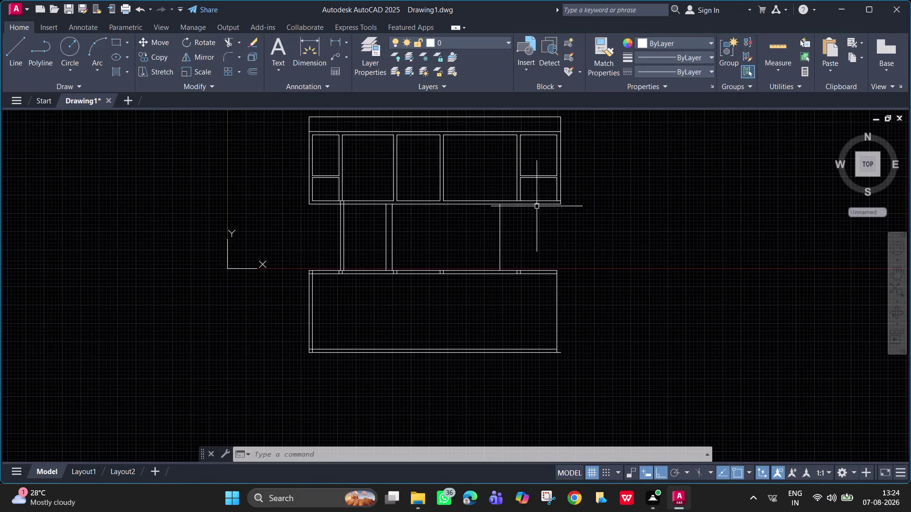
Erase the duplicate middle line in the corridor between the two blocks.
scroll(up, 3)
middle_drag(534, 184, 592, 275)
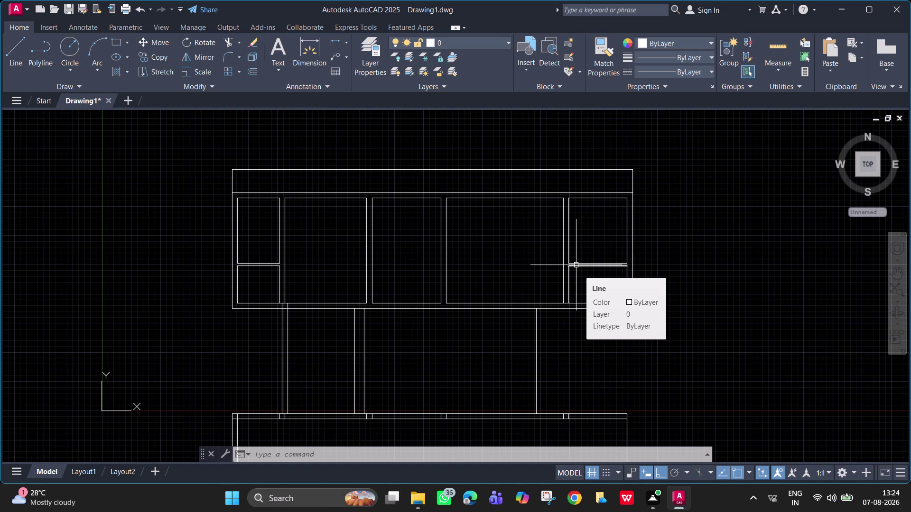
scroll(up, 3)
middle_drag(552, 311, 678, 444)
scroll(down, 3)
middle_drag(678, 444, 677, 440)
scroll(down, 3)
middle_drag(641, 370, 568, 221)
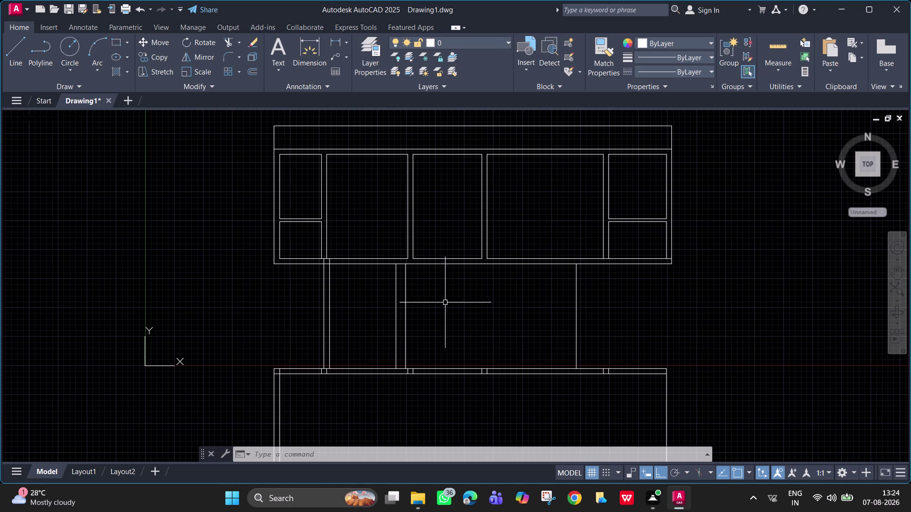
click(407, 301)
key(Delete)
key(BackSpace)
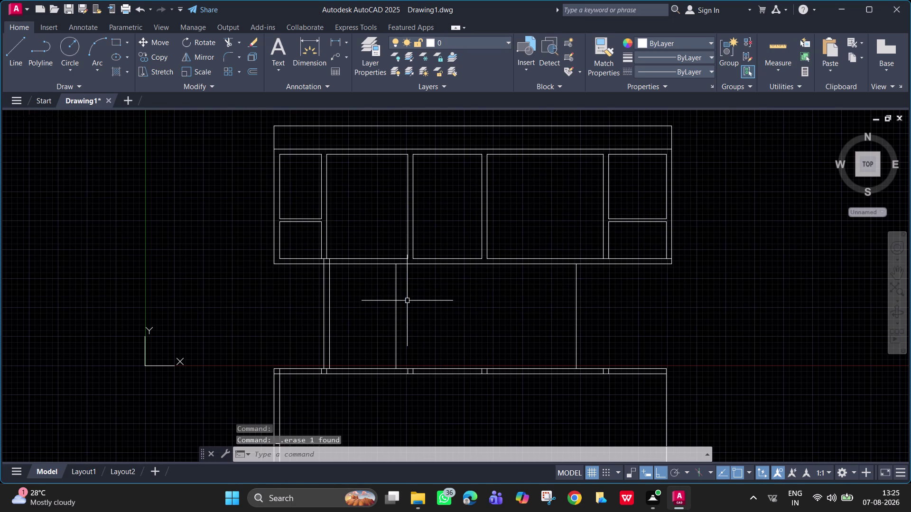
drag(392, 300, 365, 300)
click(395, 309)
click(396, 308)
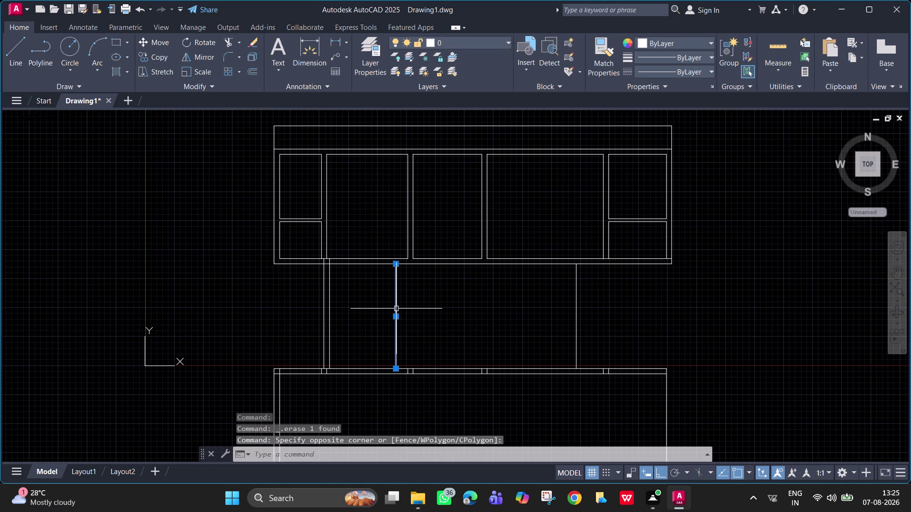
key(Delete)
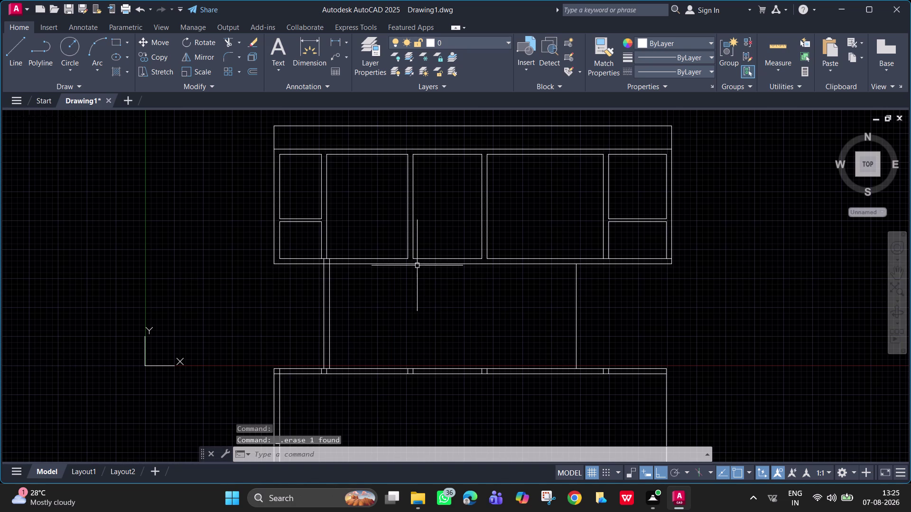
Trim the two wall lines crossing the corridor opening.
scroll(up, 3)
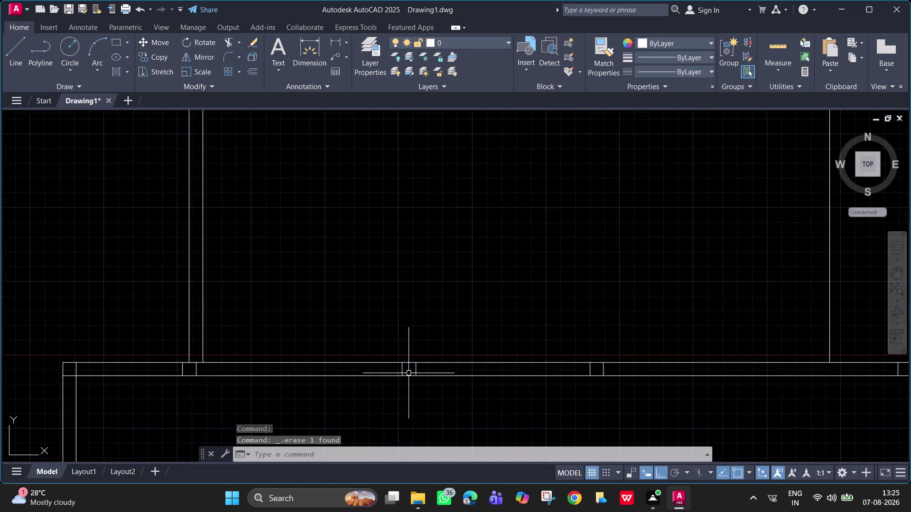
scroll(up, 3)
text(tr)
key(space)
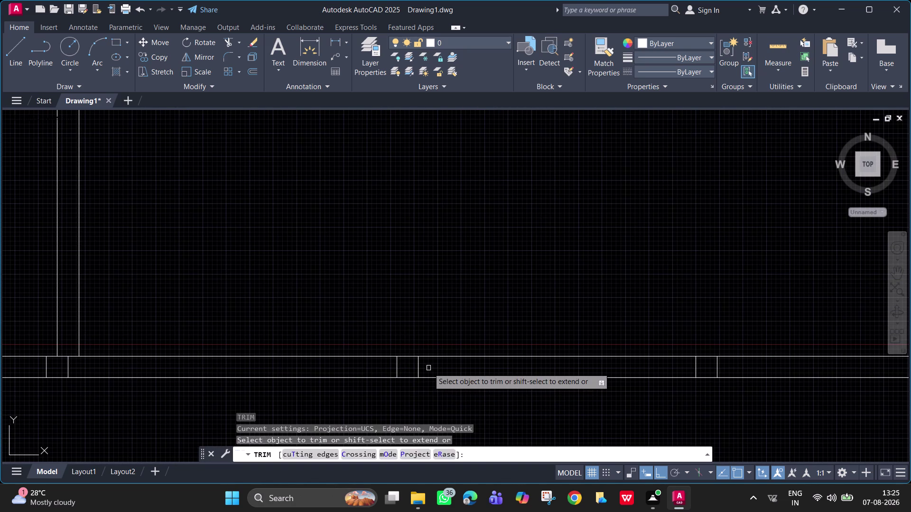
drag(425, 368, 389, 368)
drag(726, 371, 663, 371)
scroll(down, 3)
middle_drag(214, 341, 294, 345)
Trim the overlapping wall segments at the lower block junctions.
scroll(up, 3)
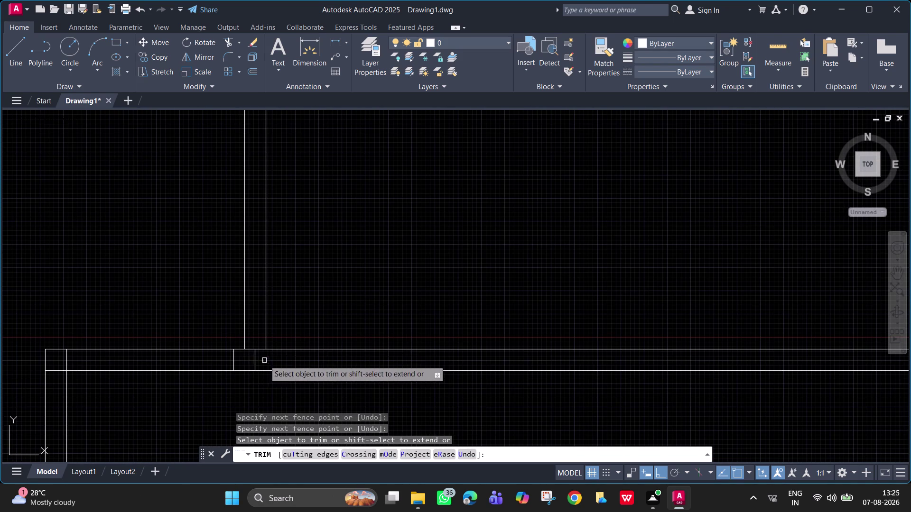
drag(264, 361, 216, 361)
scroll(down, 3)
middle_drag(759, 283, 605, 318)
scroll(up, 3)
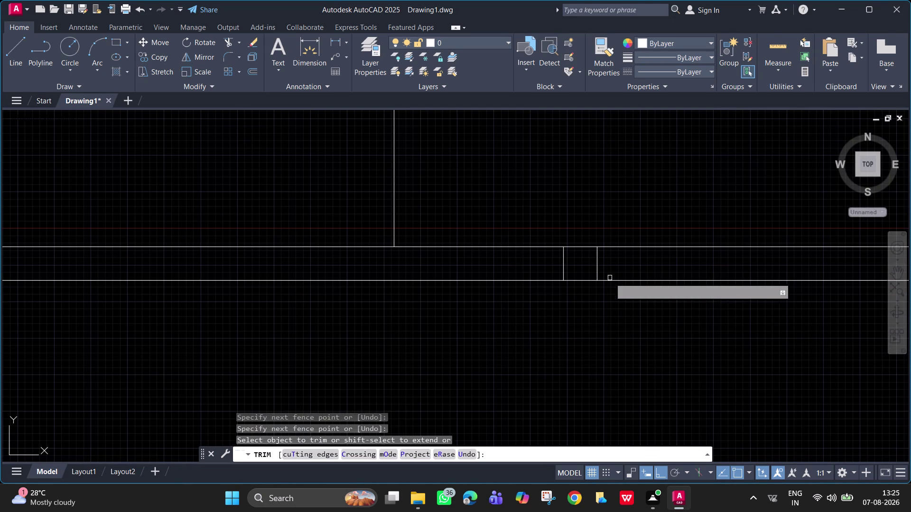
drag(616, 272, 539, 267)
scroll(down, 3)
scroll(up, 3)
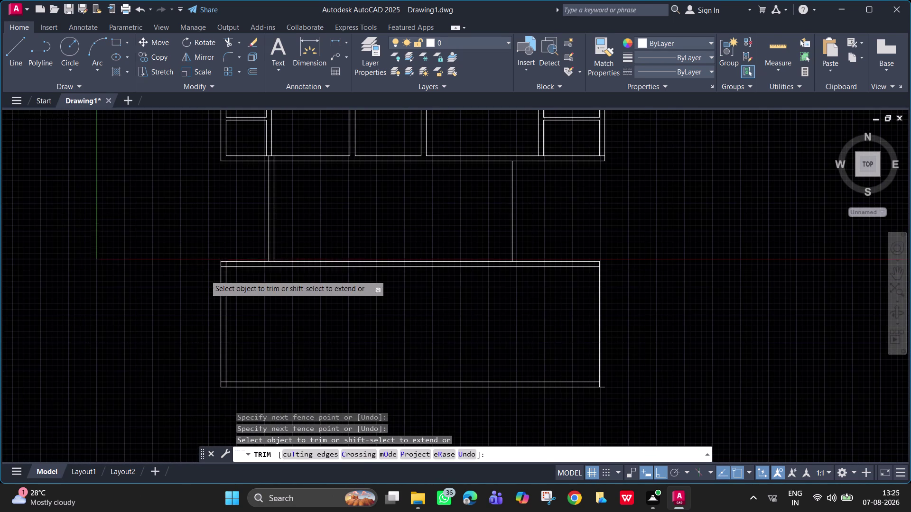
scroll(up, 3)
middle_drag(207, 276, 201, 303)
Trim the remaining excess wall lines near the lower block's corner.
drag(335, 235, 307, 264)
scroll(down, 3)
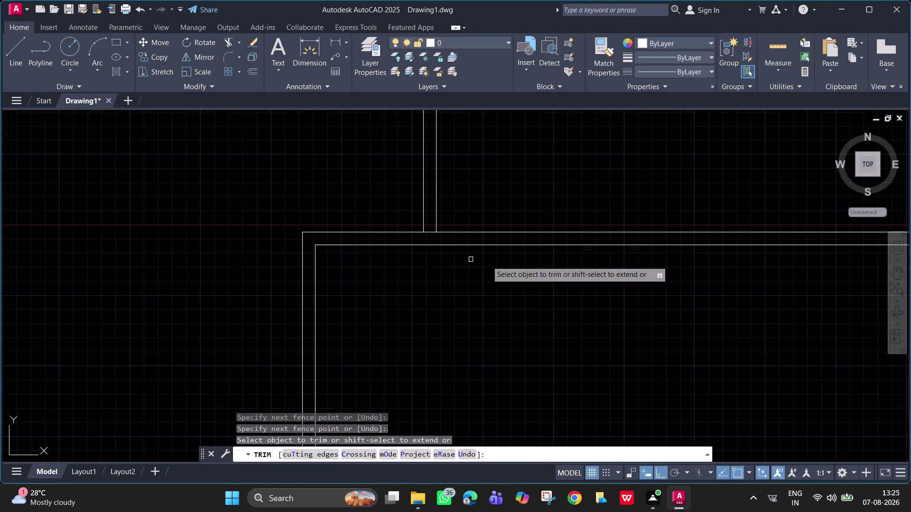
middle_drag(493, 263, 416, 288)
click(352, 253)
scroll(down, 3)
middle_drag(491, 180, 490, 182)
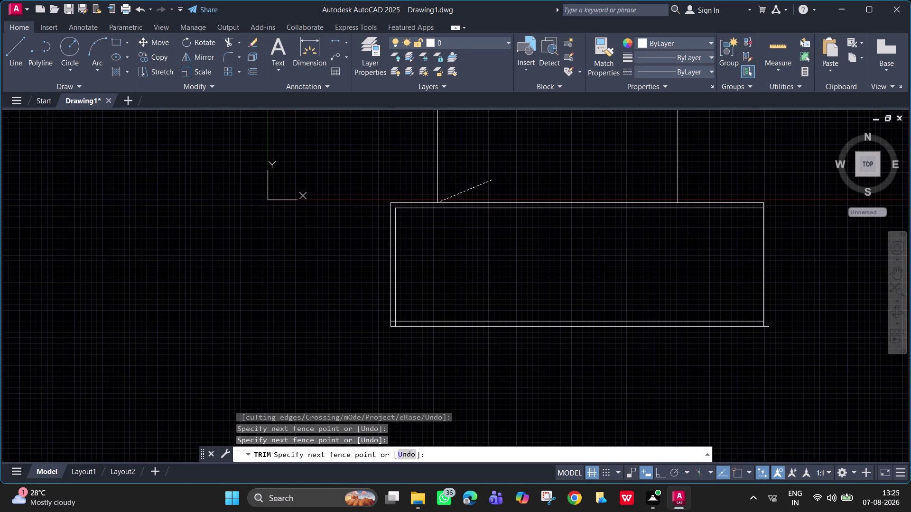
middle_drag(490, 181, 464, 193)
key(Escape)
middle_drag(424, 207, 305, 311)
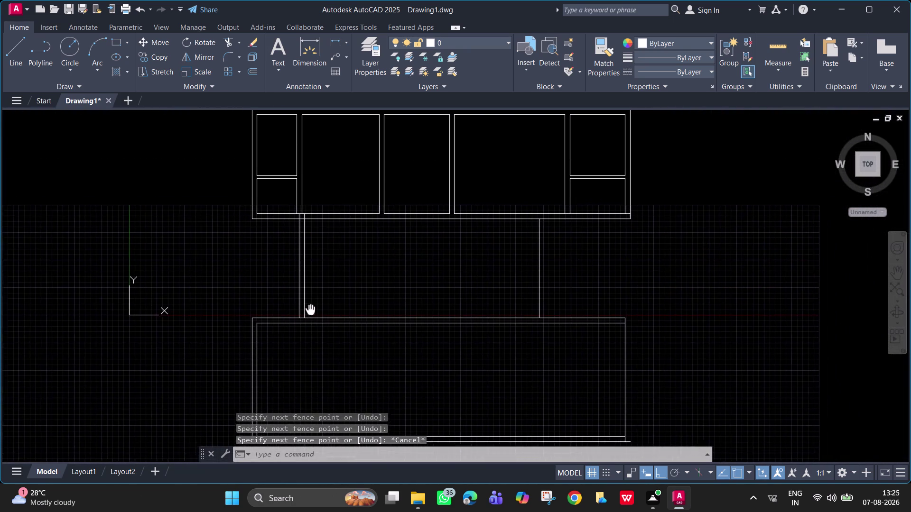
middle_drag(305, 312, 296, 315)
scroll(up, 3)
scroll(down, 3)
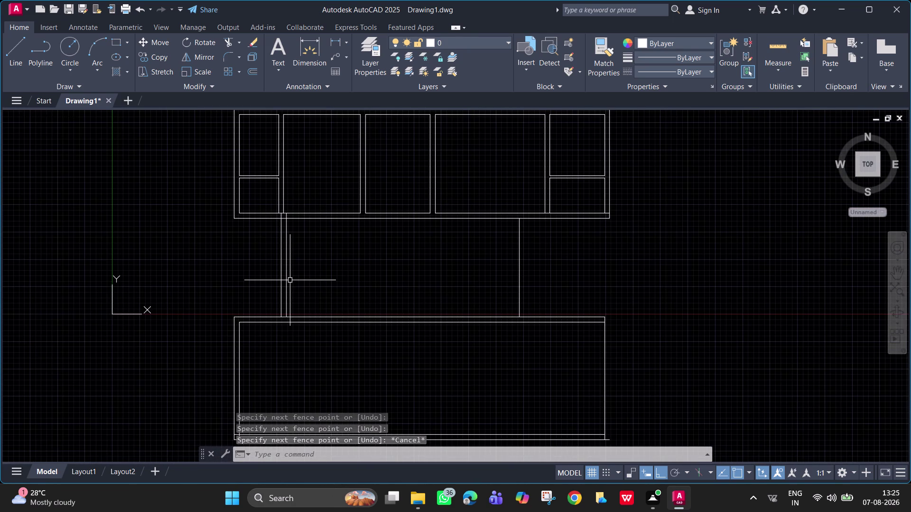
Replace the right corridor line with a vertical wall line from the upper to the lower block.
click(521, 274)
key(Delete)
text(l)
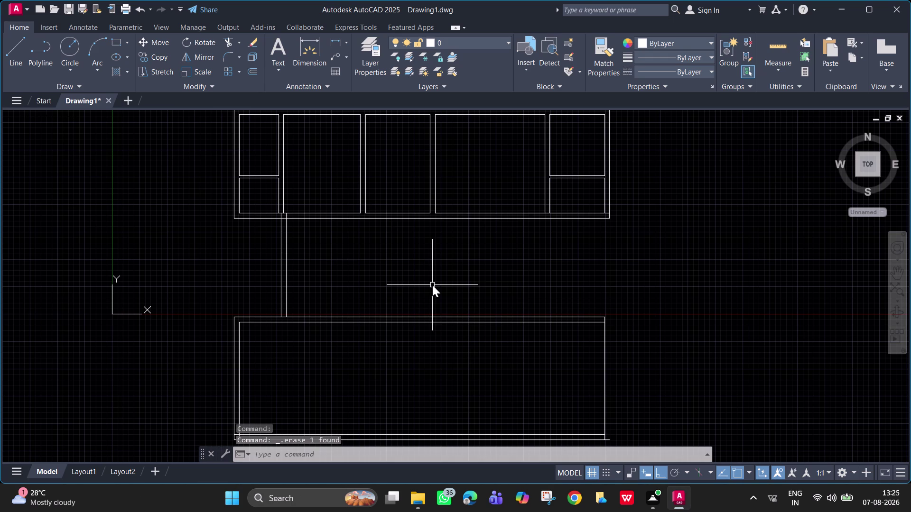
key(space)
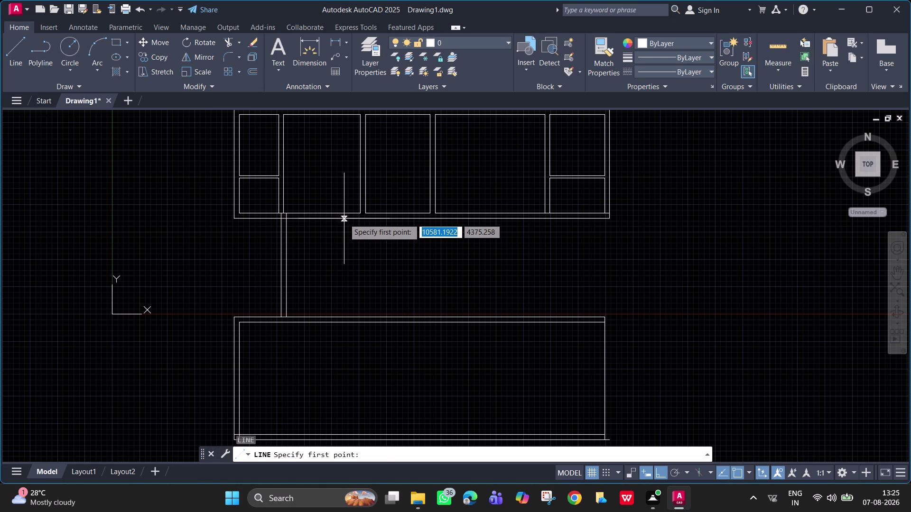
click(344, 219)
click(342, 316)
key(space)
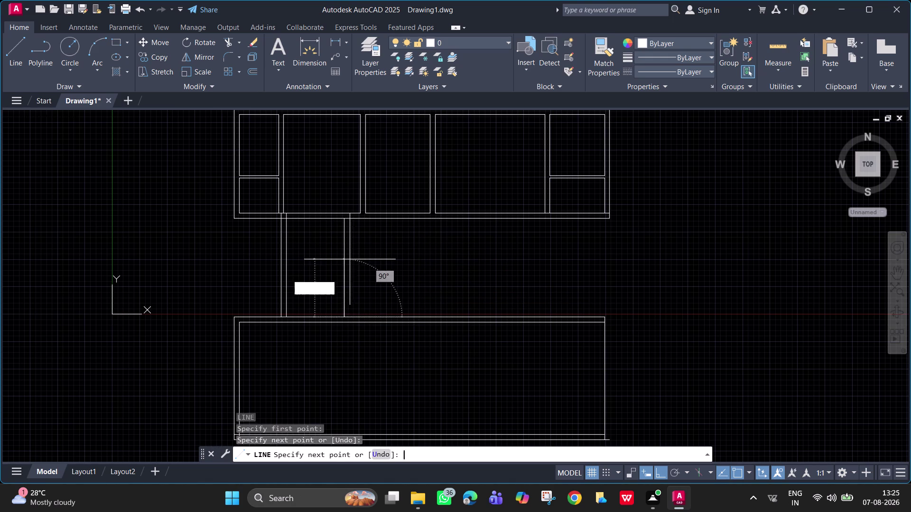
Cancel an unfinished second line and delete the selected corridor wall line.
key(space)
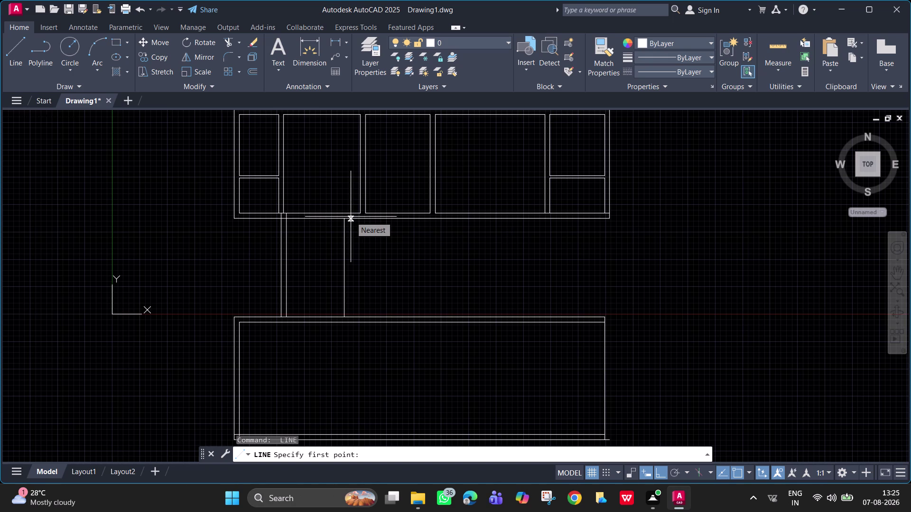
click(339, 254)
key(Escape)
drag(353, 263, 333, 261)
click(333, 260)
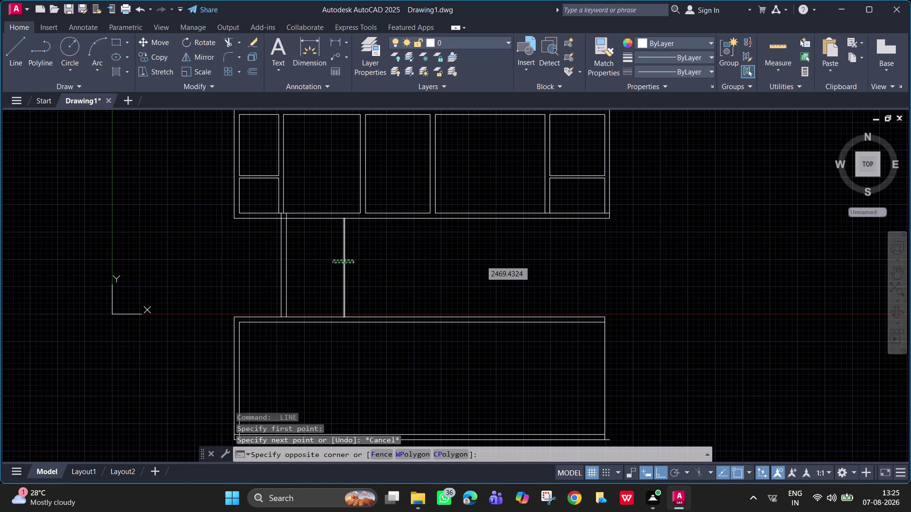
key(Delete)
scroll(up, 3)
scroll(down, 3)
middle_drag(349, 268, 380, 302)
scroll(up, 3)
middle_drag(377, 270, 404, 323)
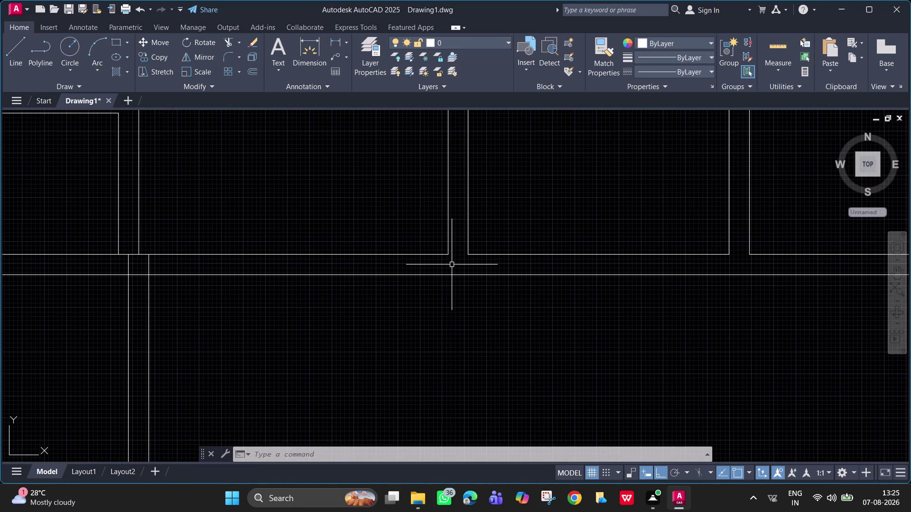
Insert the Door - Imperial block from the tool palette into the upper room.
text(tp)
key(Return)
click(525, 98)
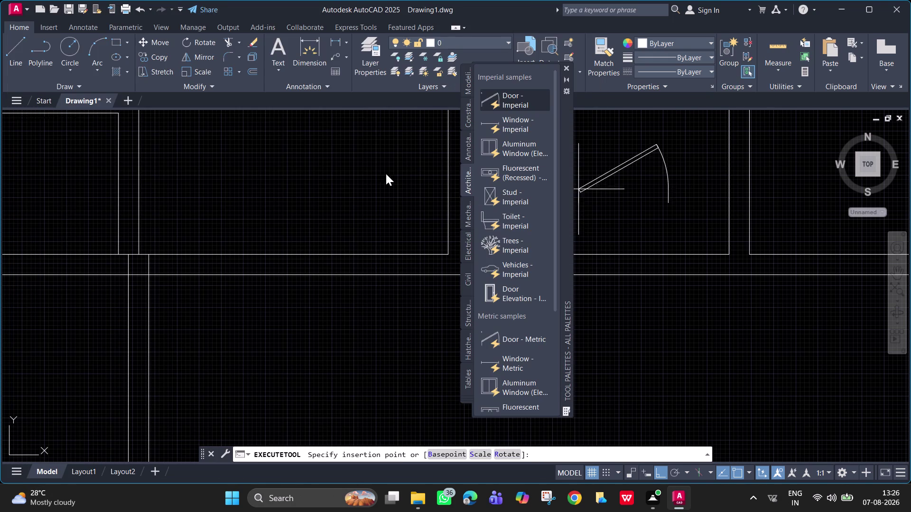
click(304, 196)
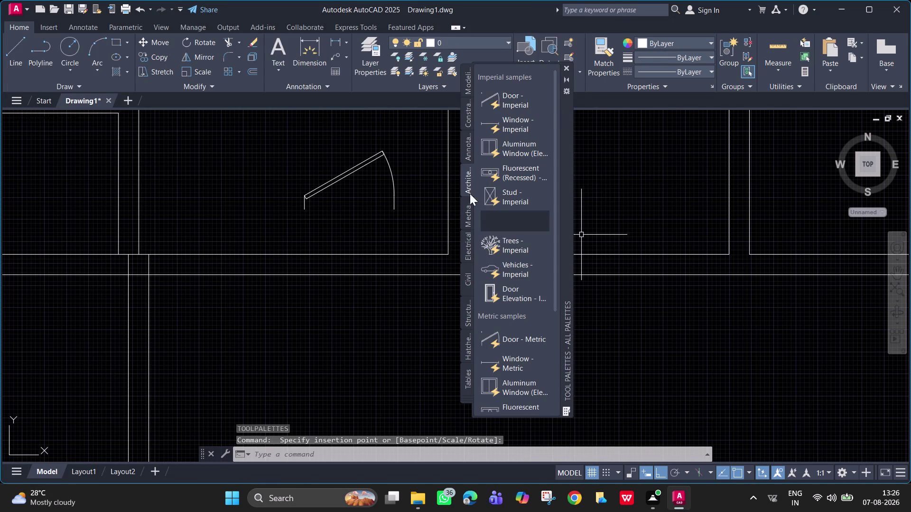
Flip the placed door with its grips so the swing sits upright.
click(567, 65)
click(339, 185)
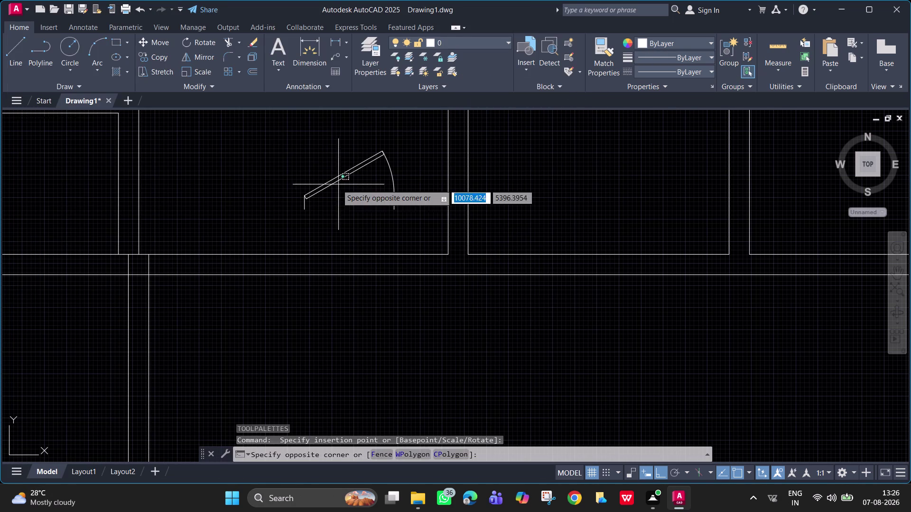
click(293, 199)
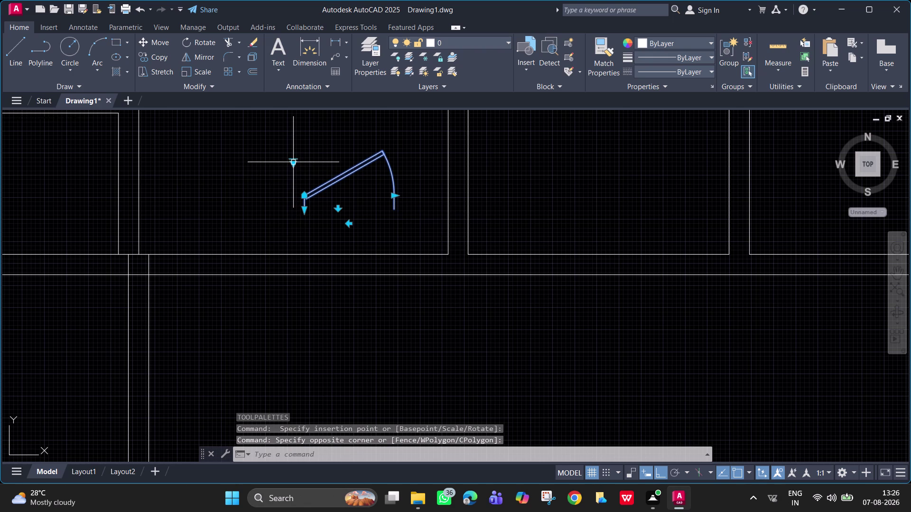
click(295, 160)
click(327, 201)
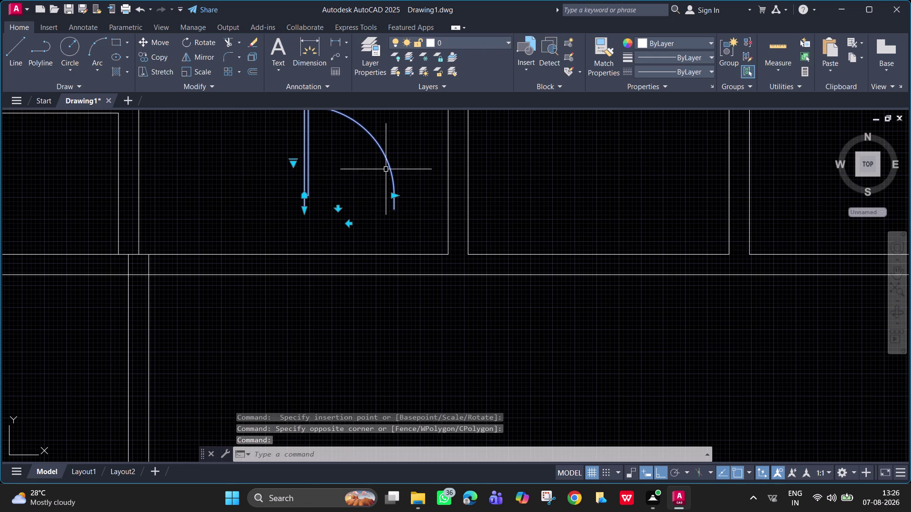
key(space)
scroll(down, 3)
middle_drag(379, 217, 376, 248)
key(space)
key(Escape)
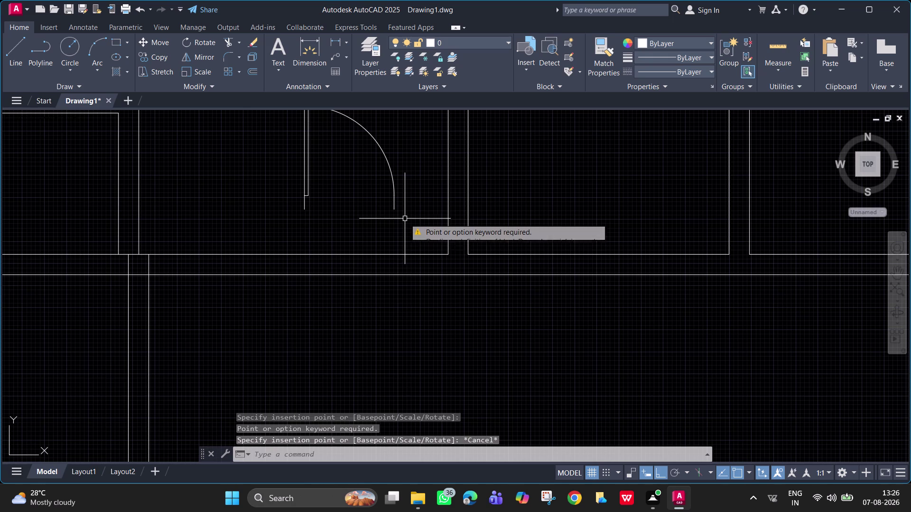
middle_drag(404, 224, 401, 277)
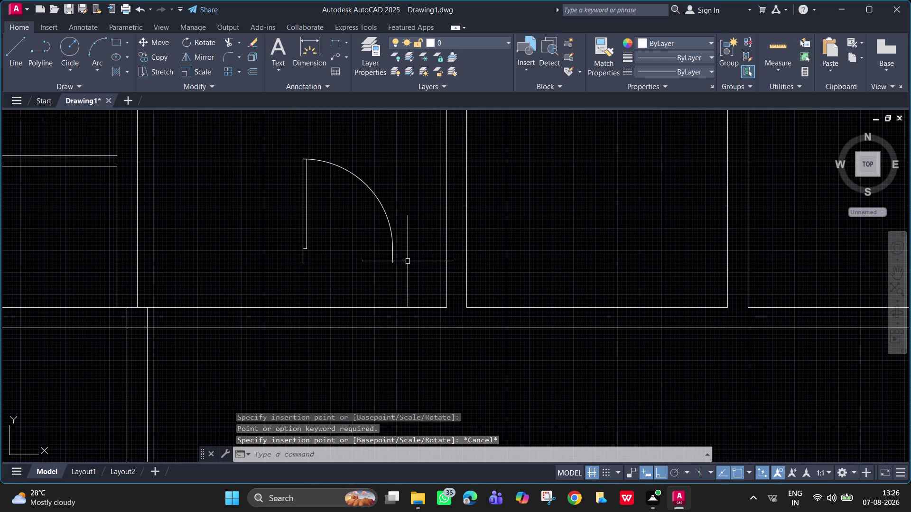
text(mi)
key(space)
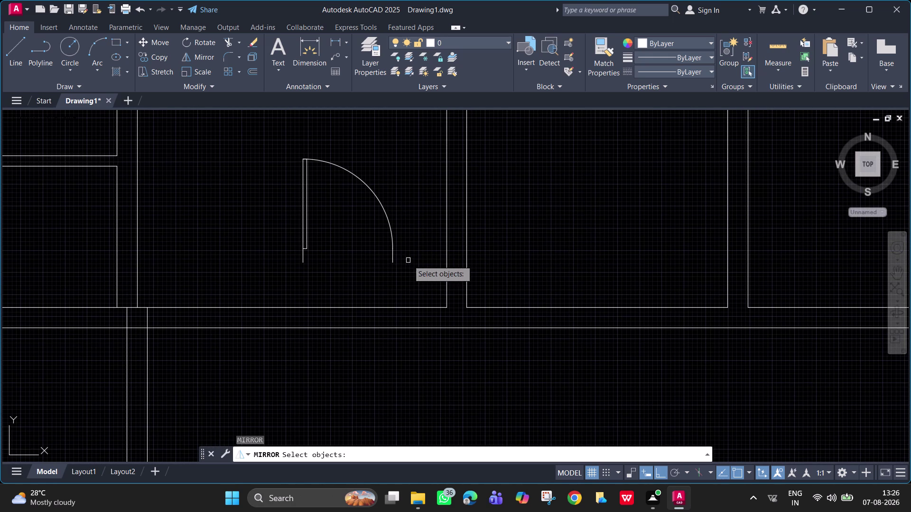
Mirror the door across a vertical line beside it.
click(394, 250)
key(space)
drag(408, 273, 403, 270)
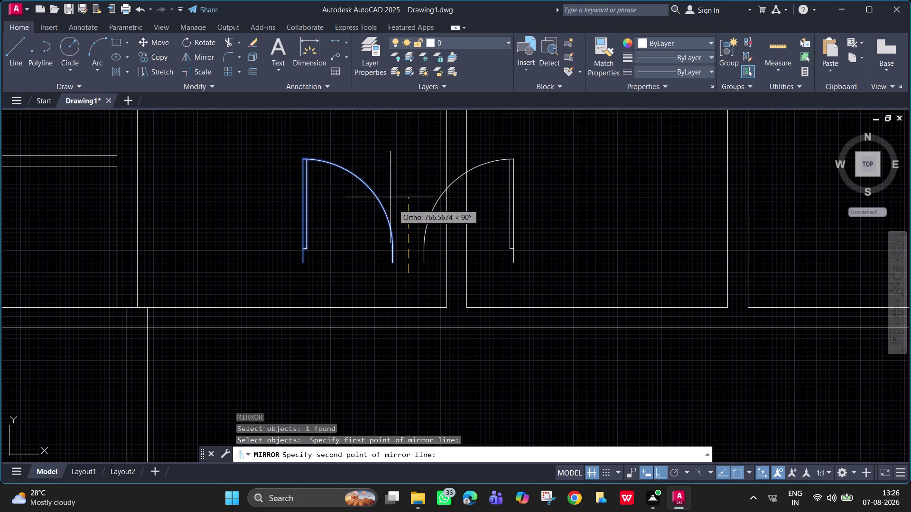
click(394, 151)
drag(414, 190, 394, 149)
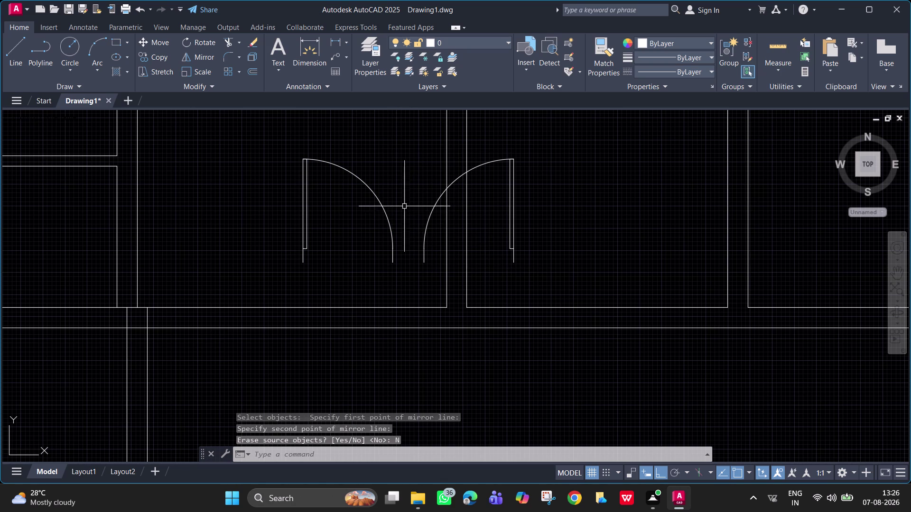
Move the mirrored door swing into the neighbouring room's wall.
click(366, 188)
text(m)
key(space)
drag(365, 188, 223, 142)
click(225, 143)
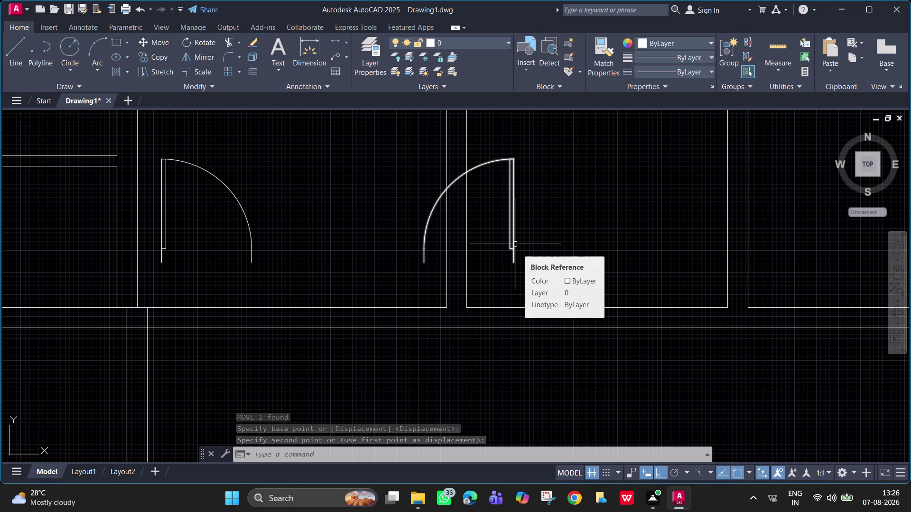
scroll(down, 3)
middle_drag(515, 245, 480, 270)
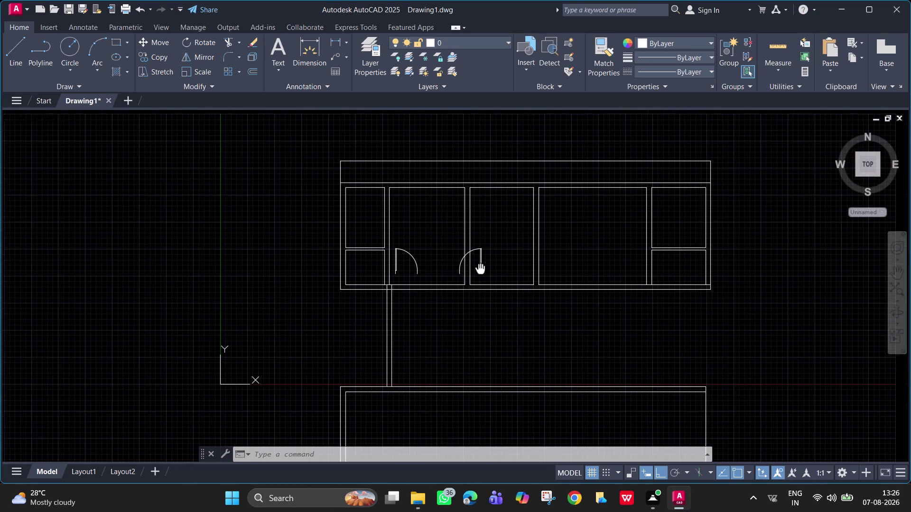
middle_drag(480, 270, 480, 270)
scroll(up, 3)
Attempt a second move near the right door, then cancel it.
key(space)
click(472, 264)
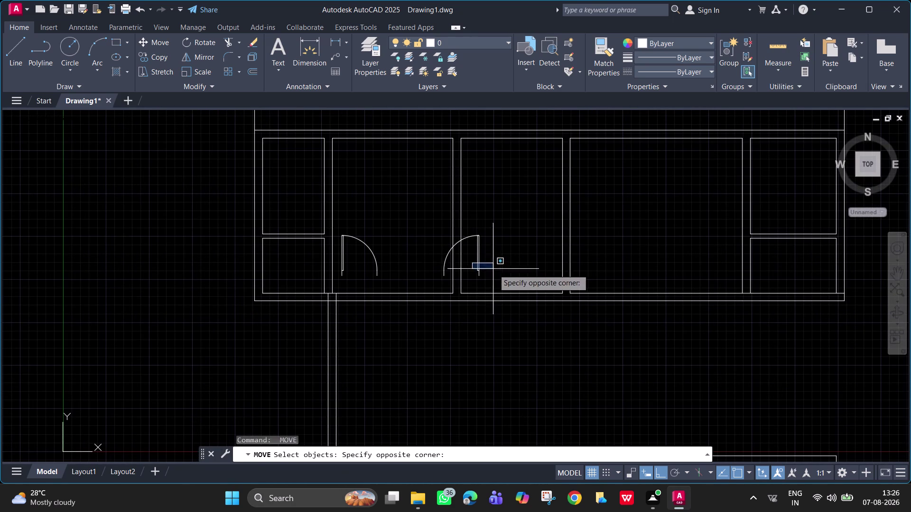
click(475, 259)
scroll(up, 3)
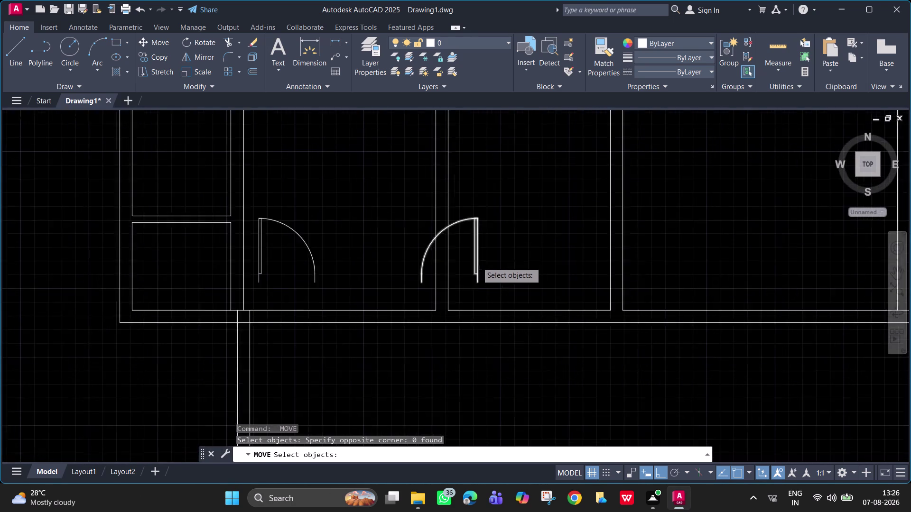
scroll(up, 3)
key(space)
click(333, 36)
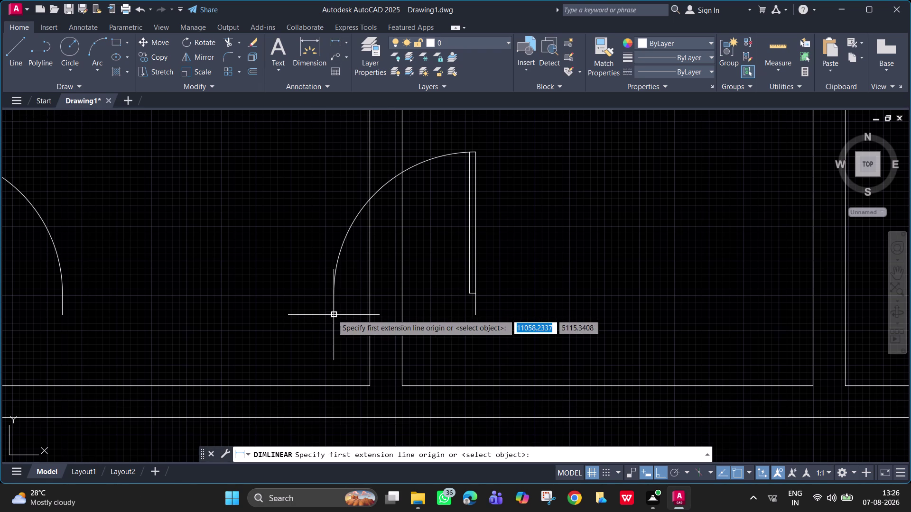
click(332, 314)
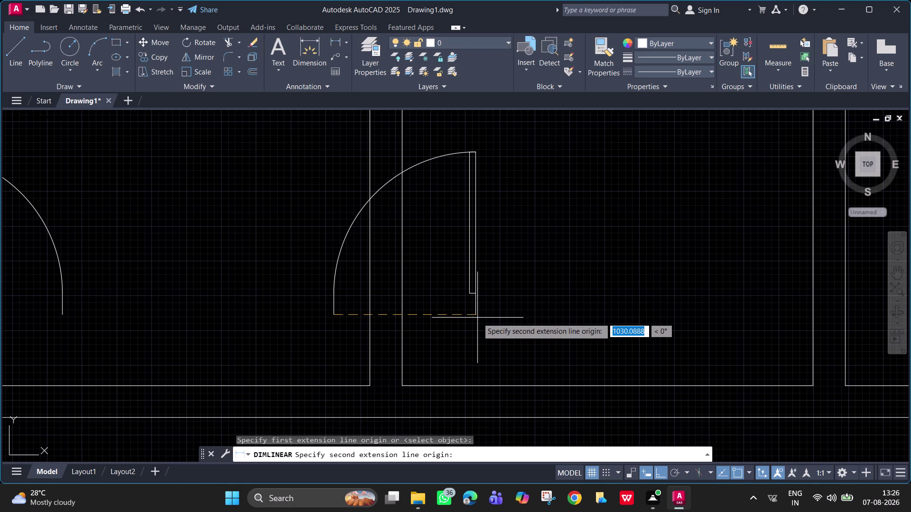
click(473, 313)
drag(471, 330, 466, 328)
scroll(up, 3)
scroll(up, 3)
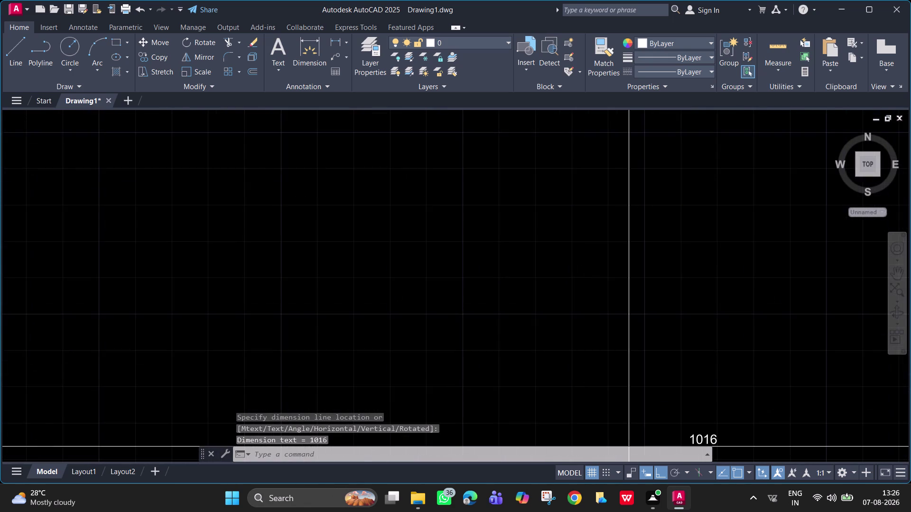
scroll(down, 3)
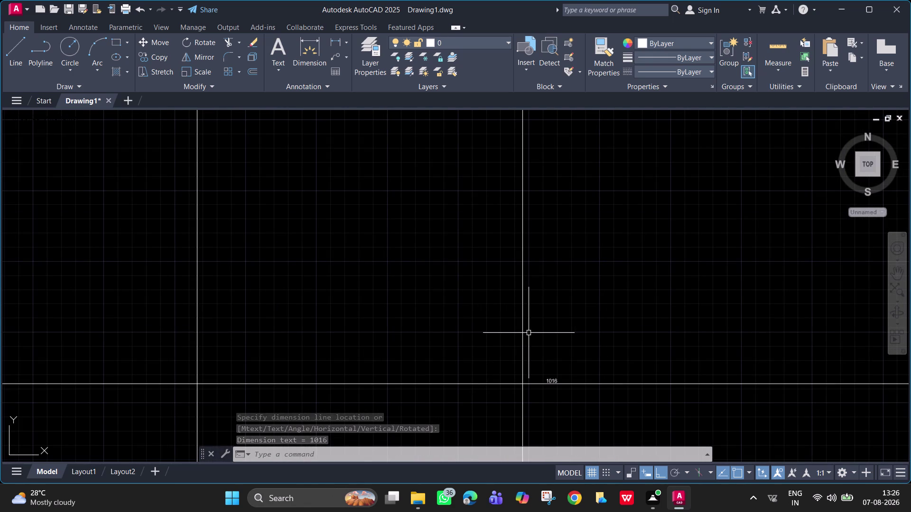
scroll(down, 3)
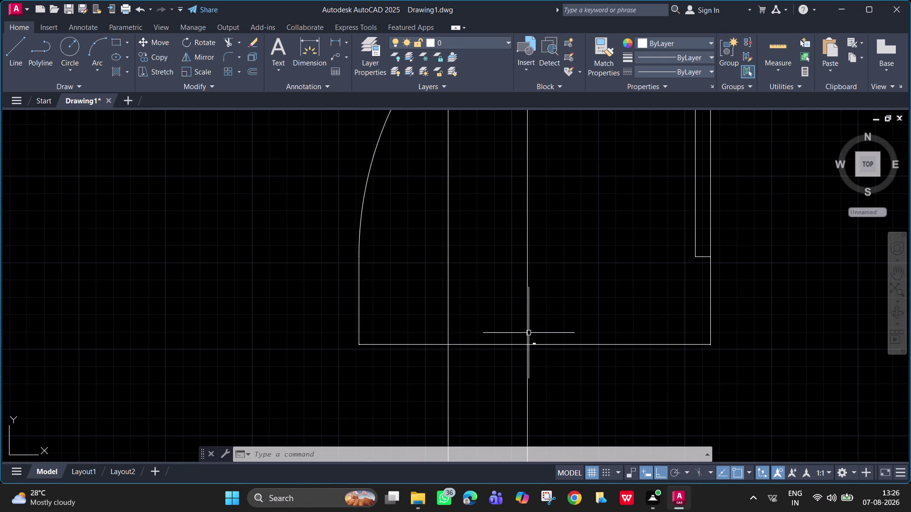
scroll(up, 3)
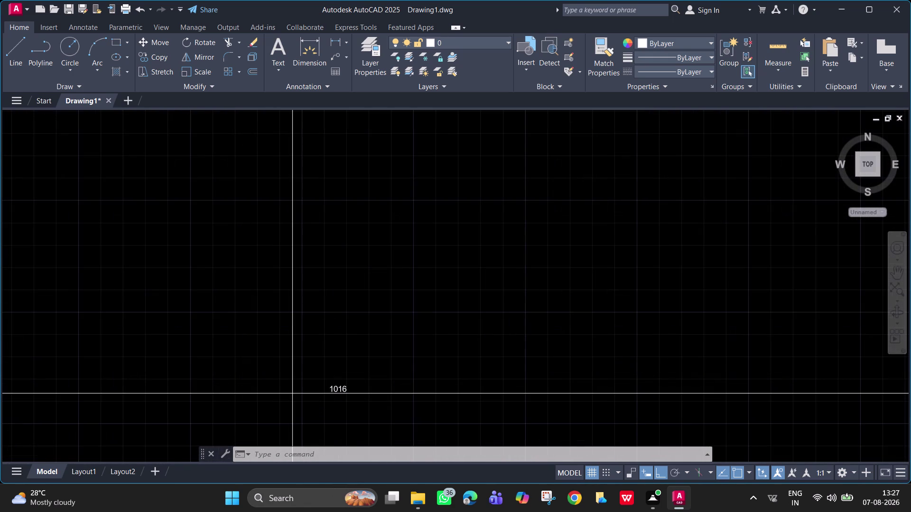
scroll(down, 3)
click(571, 344)
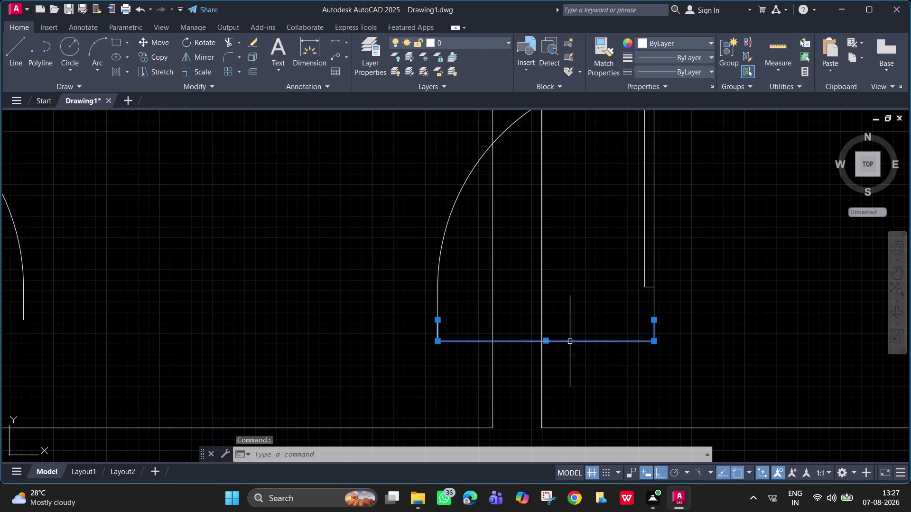
key(Delete)
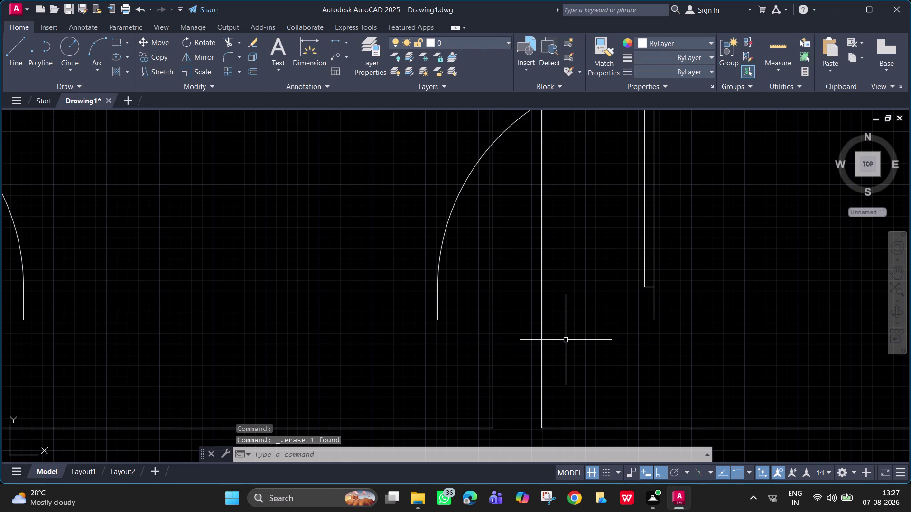
Change the Copy of ISO-25 dimension text height to 5.
key(d)
key(Return)
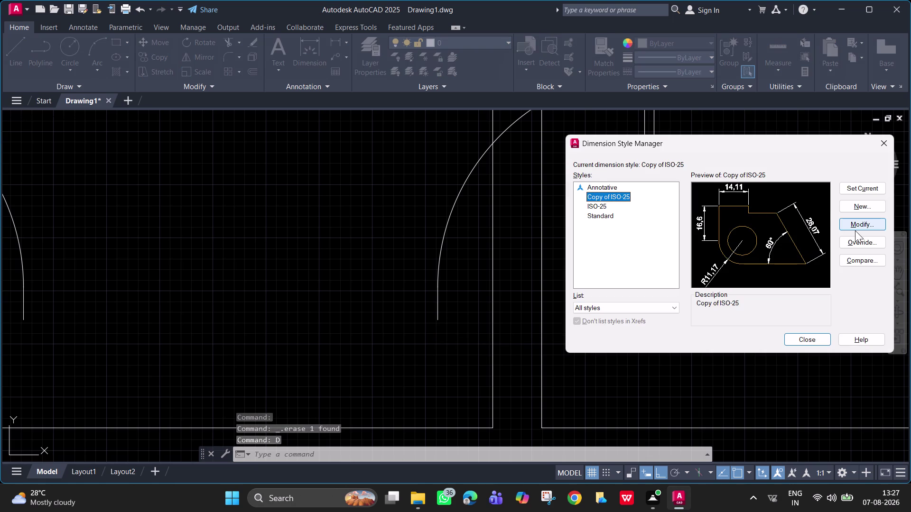
click(855, 229)
click(855, 228)
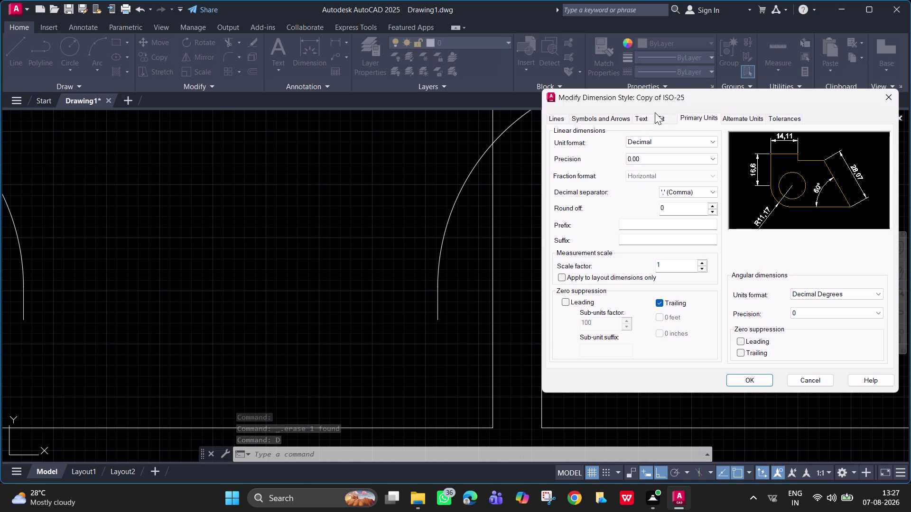
click(647, 119)
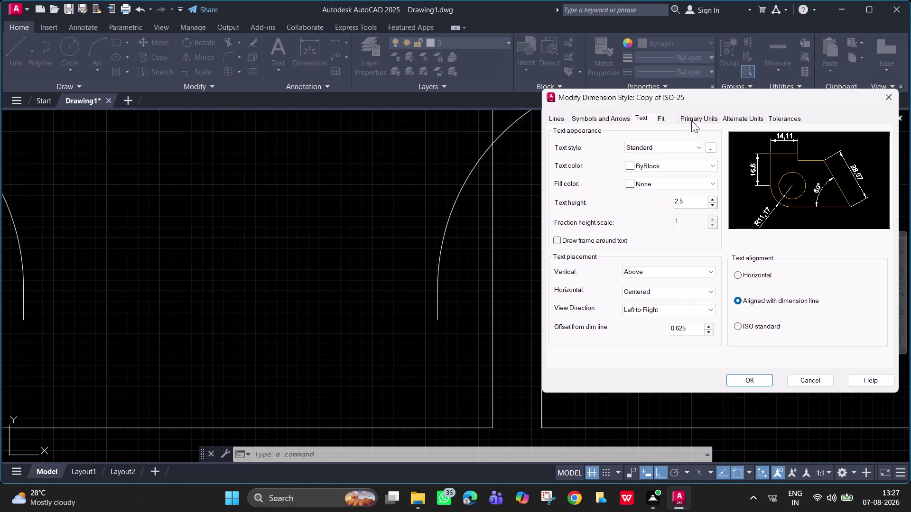
click(691, 121)
click(666, 113)
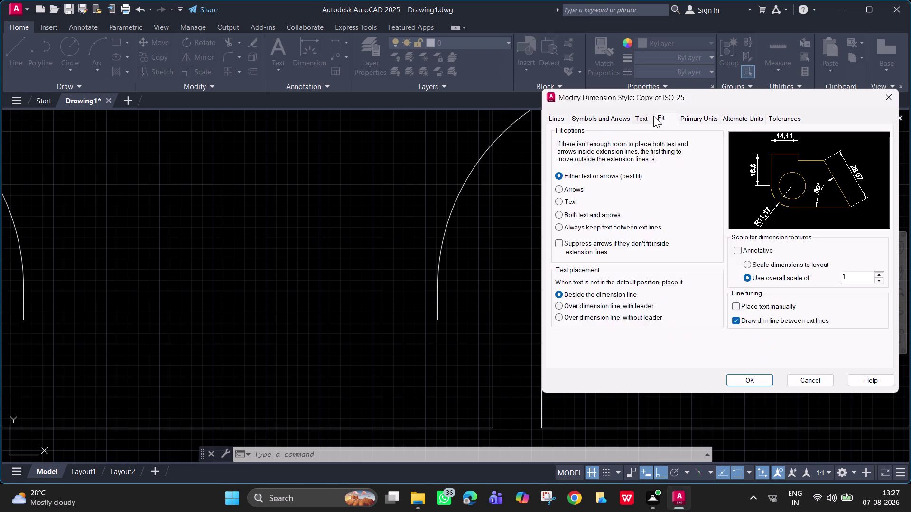
click(653, 116)
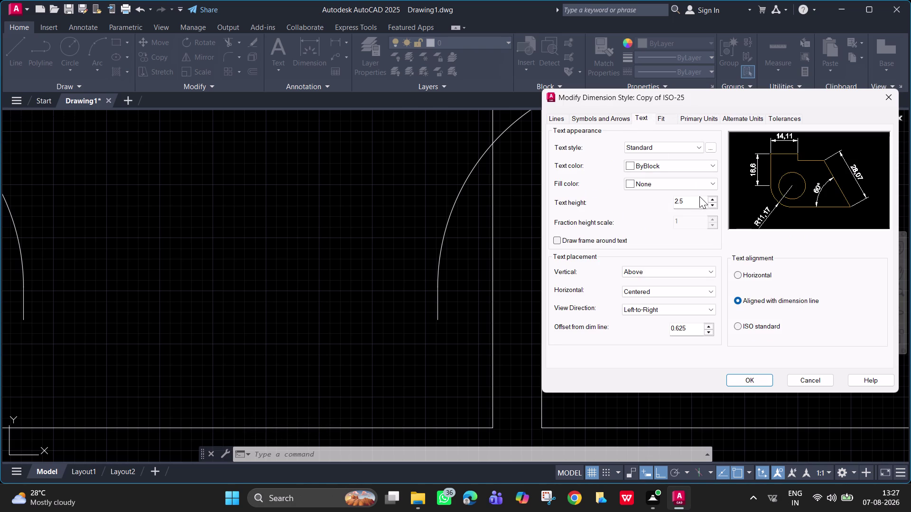
click(693, 200)
key(BackSpace)
key(BackSpace)
key(BackSpace)
key(5)
click(755, 377)
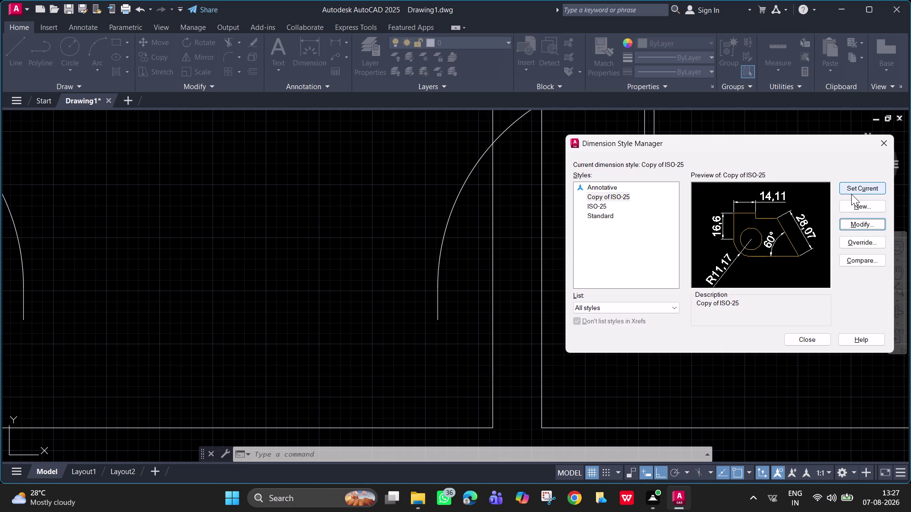
Make Copy of ISO-25 the current style and close the Dimension Style Manager.
click(851, 194)
double_click(851, 194)
click(805, 332)
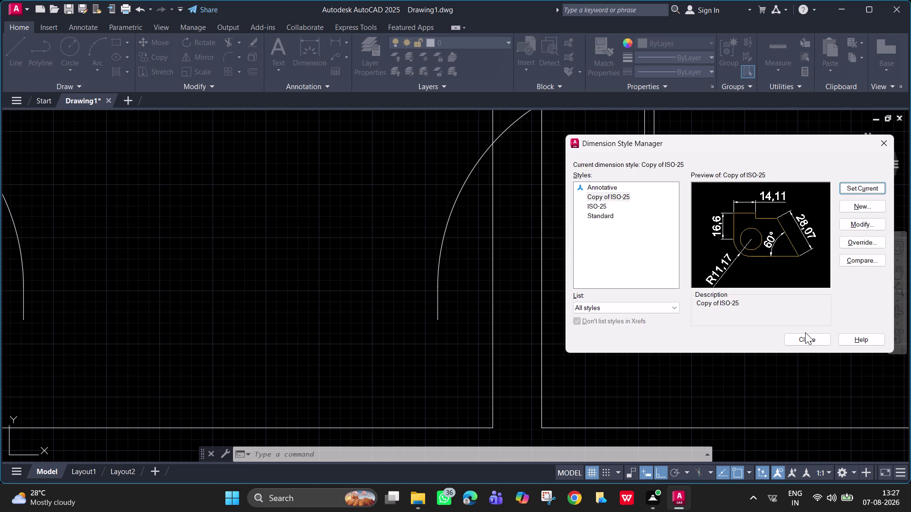
click(811, 343)
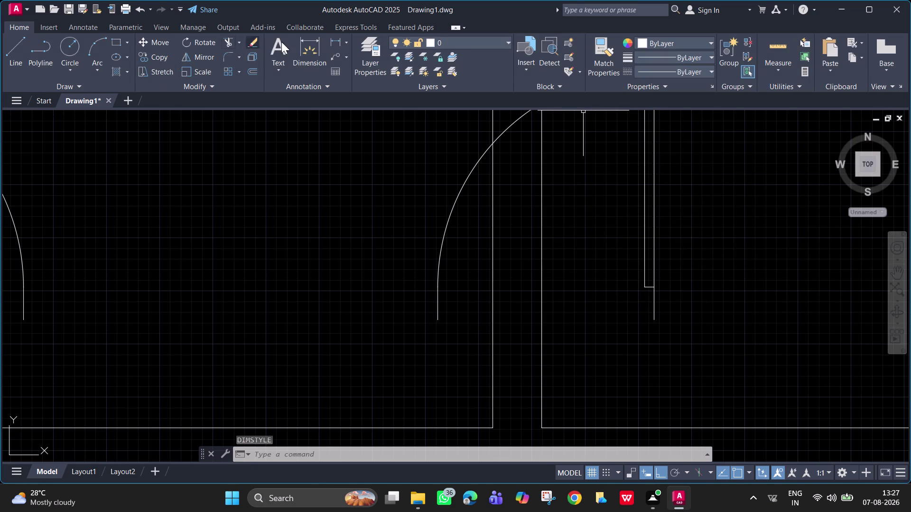
Add a linear dimension across the door opening, placed below it.
click(339, 42)
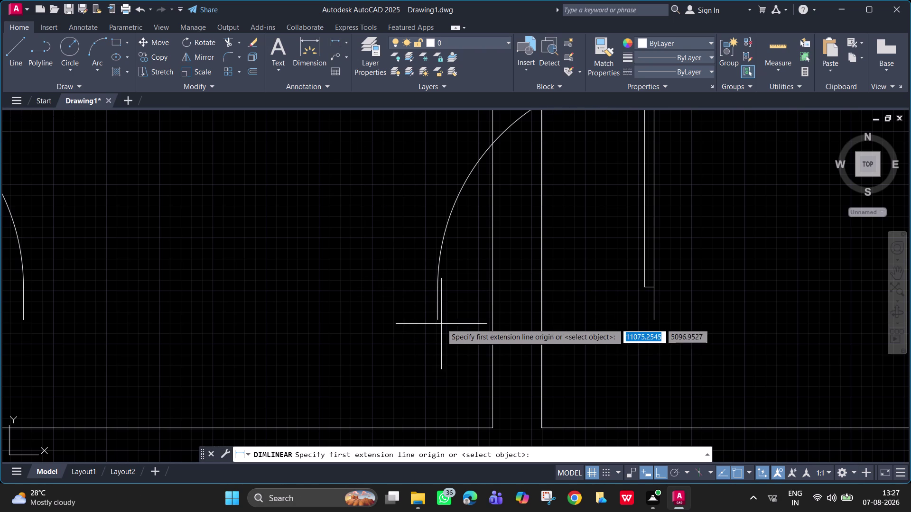
click(437, 321)
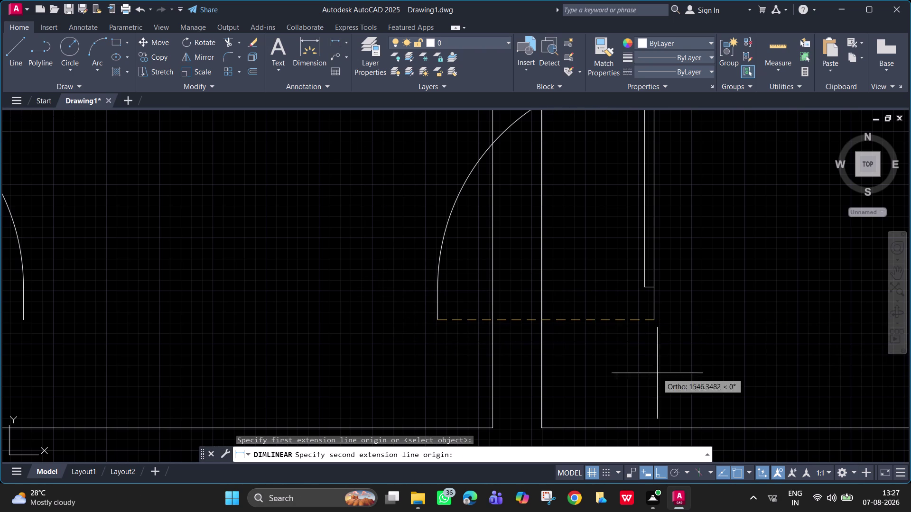
click(654, 321)
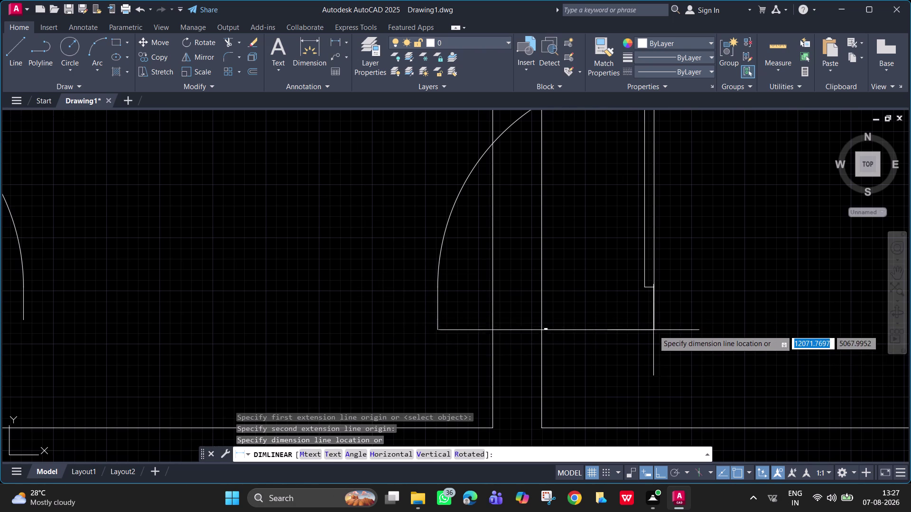
click(648, 329)
scroll(up, 3)
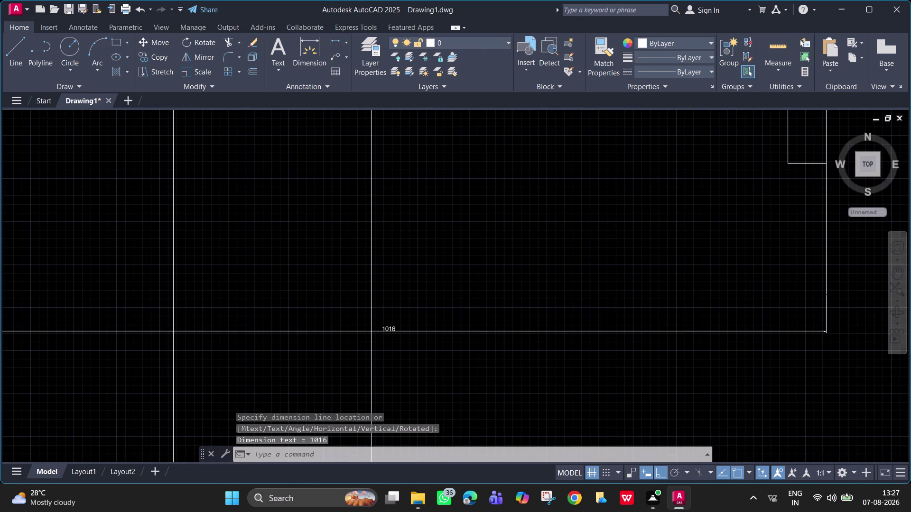
Set the Copy of ISO-25 text height to 10.
key(d)
key(Return)
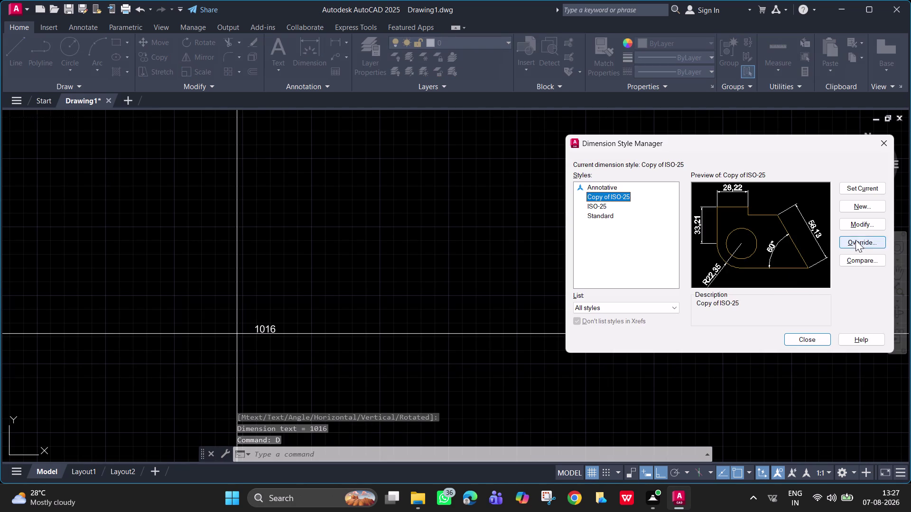
click(861, 230)
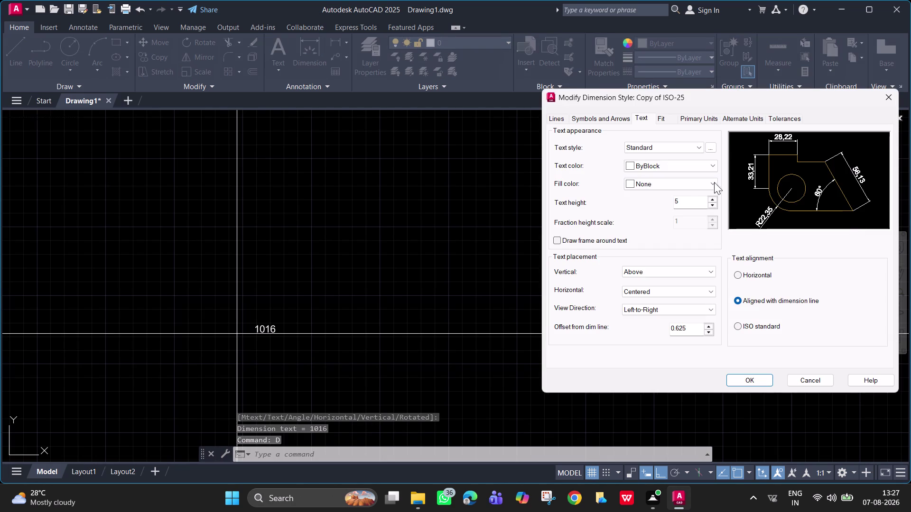
click(713, 120)
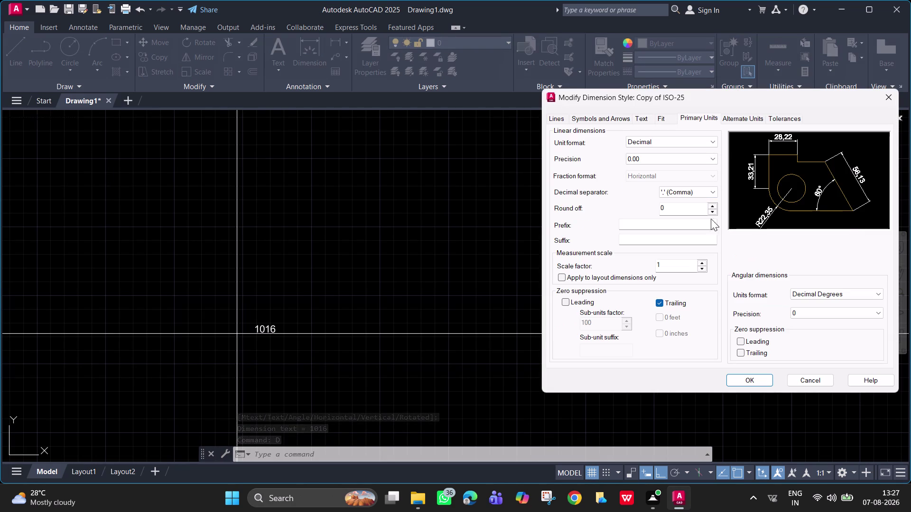
click(671, 118)
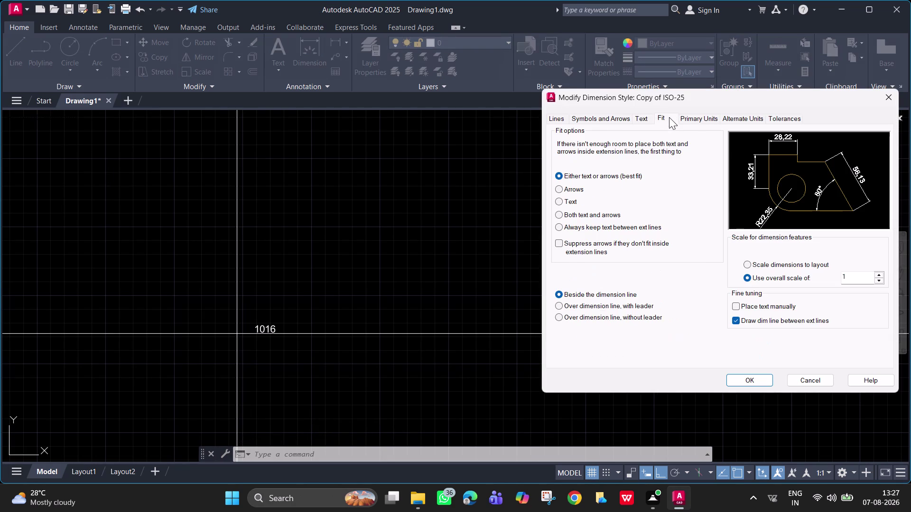
click(699, 115)
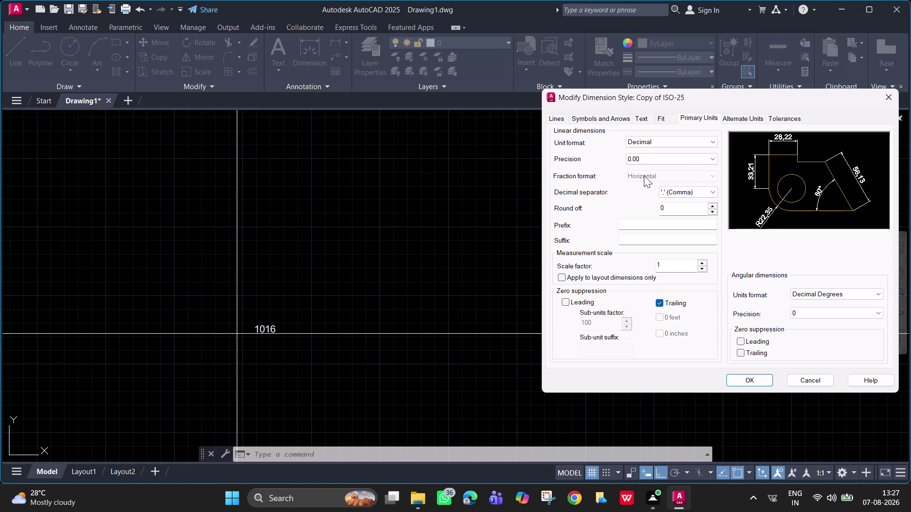
click(638, 117)
click(694, 205)
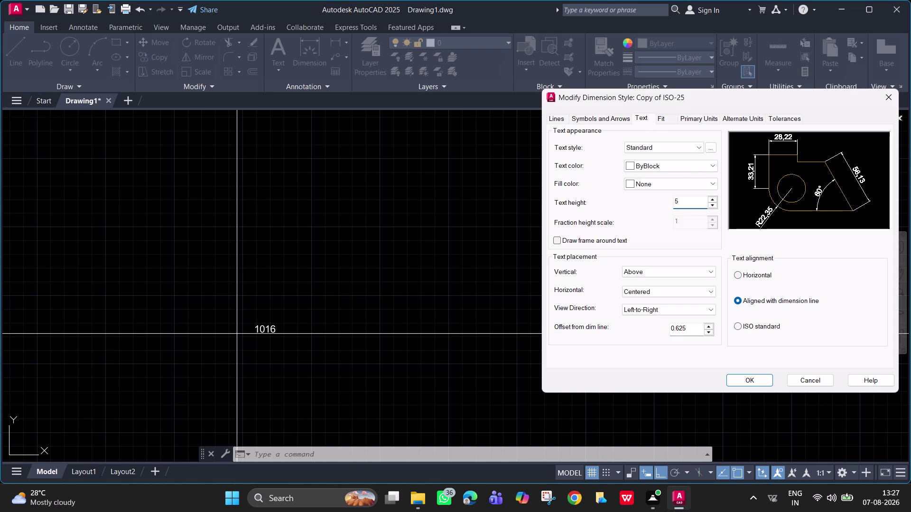
key(BackSpace)
text(10)
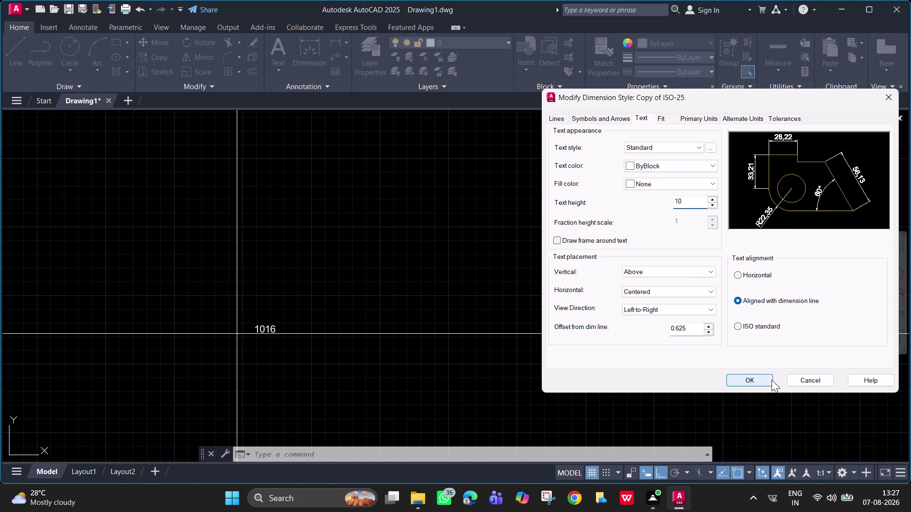
click(768, 381)
Keep Copy of ISO-25 as the current style and close the manager.
click(858, 191)
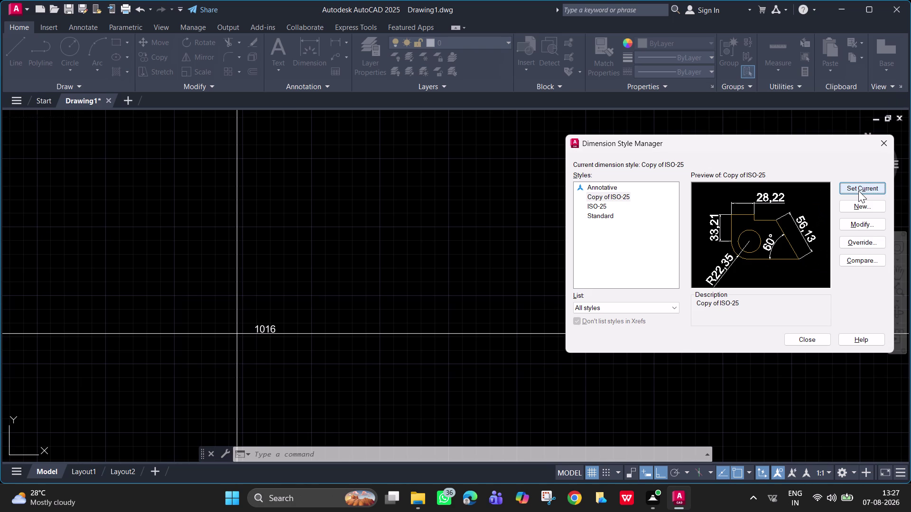
triple_click(858, 190)
click(805, 339)
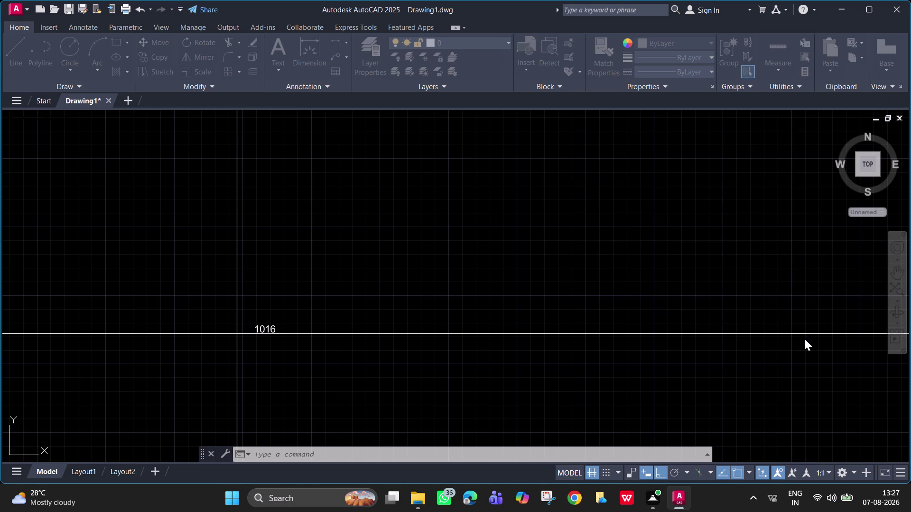
scroll(down, 3)
scroll(up, 3)
middle_drag(442, 278, 482, 341)
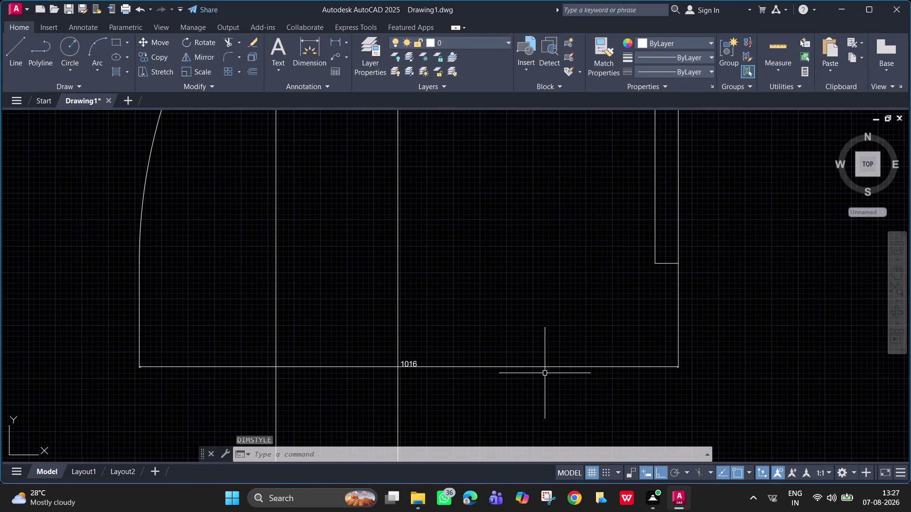
scroll(down, 3)
scroll(down, 3)
middle_drag(504, 316, 523, 340)
scroll(up, 3)
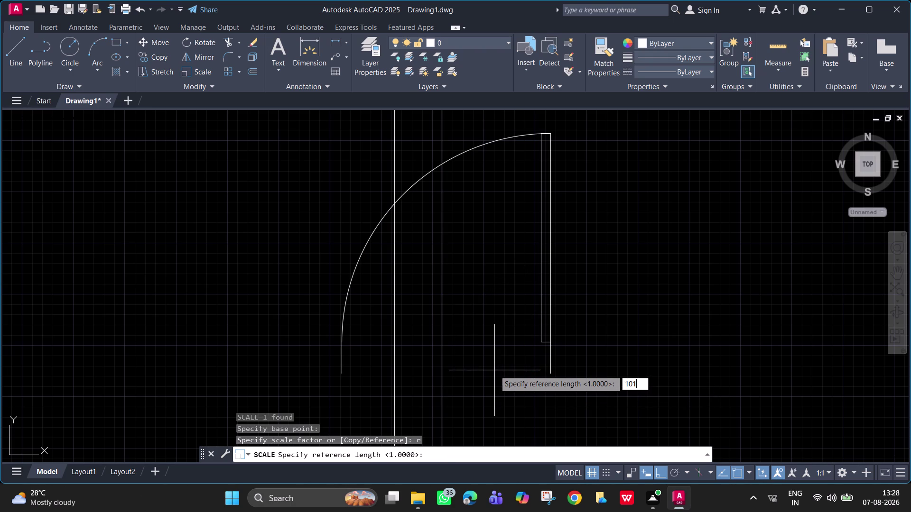
Scale the door swing from its corner by reference, from 1016 to 10.5.
text(6)
key(Return)
text(10)
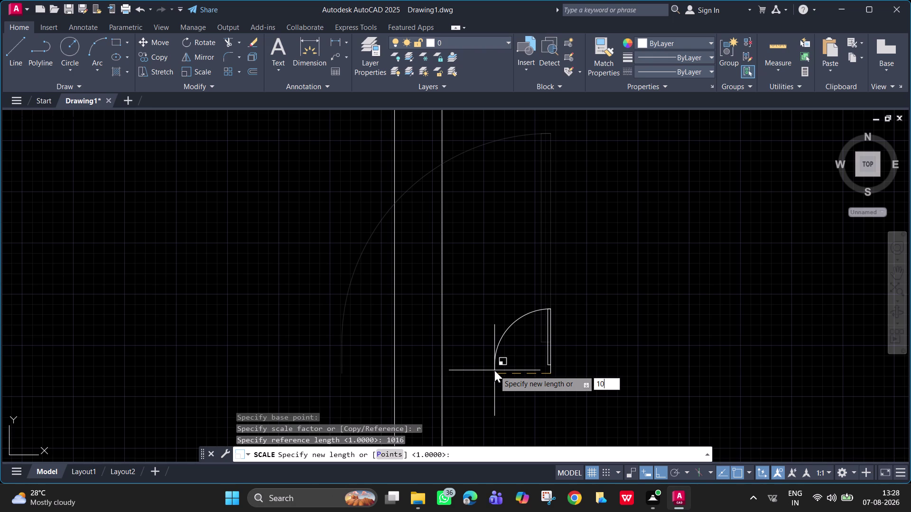
text(.5)
key(Return)
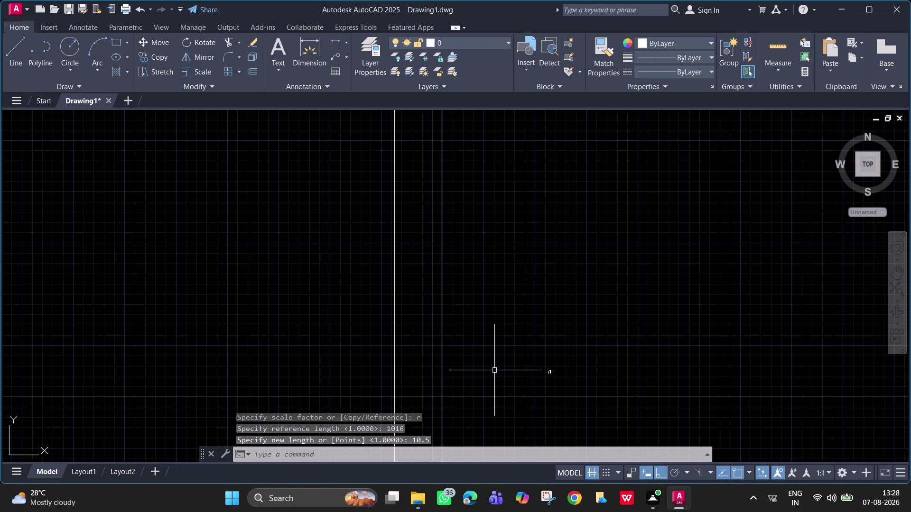
Undo the last four edits, restoring the full-size door and dimension.
key(ctrl+z)
key(ctrl+z)
key(ctrl+z)
key(ctrl+z)
scroll(down, 3)
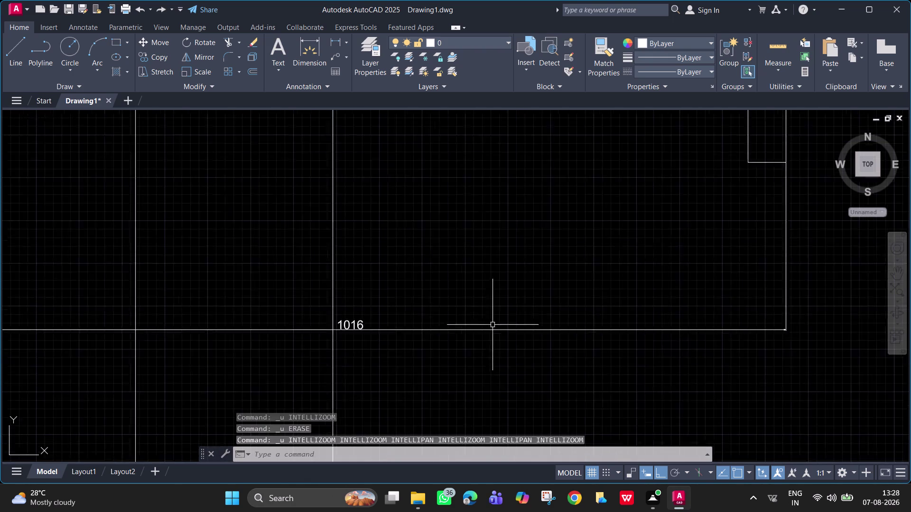
Erase the short line beneath the right-hand door swing.
scroll(down, 3)
click(495, 327)
click(495, 322)
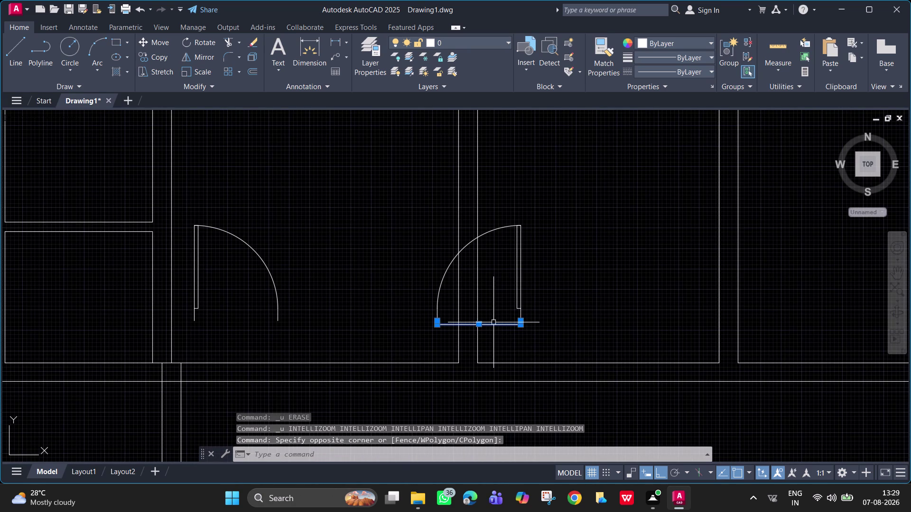
key(Delete)
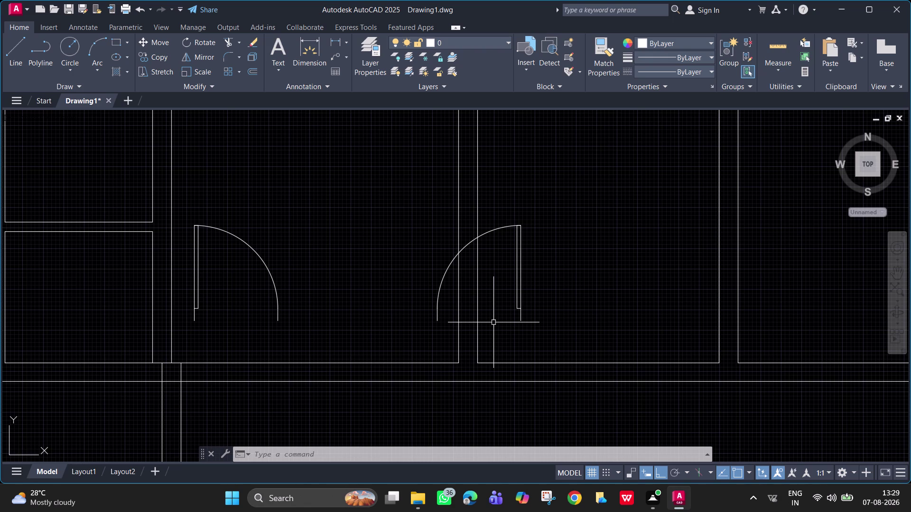
scroll(down, 3)
scroll(up, 3)
Move the right-hand door swing into the wall opening with ortho off.
click(544, 310)
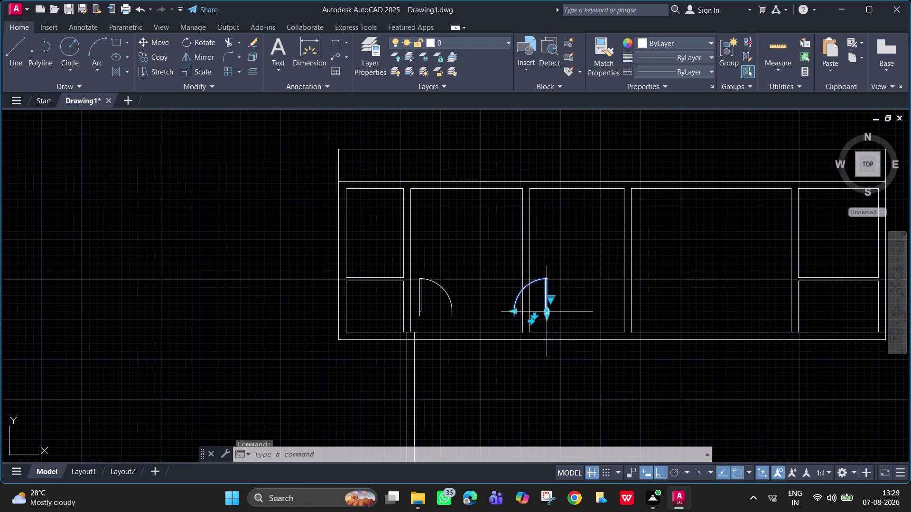
text(m)
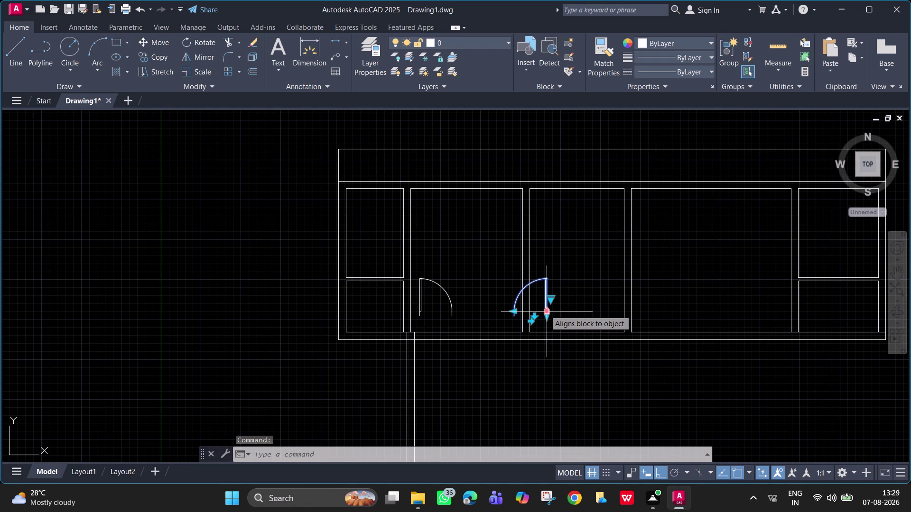
key(space)
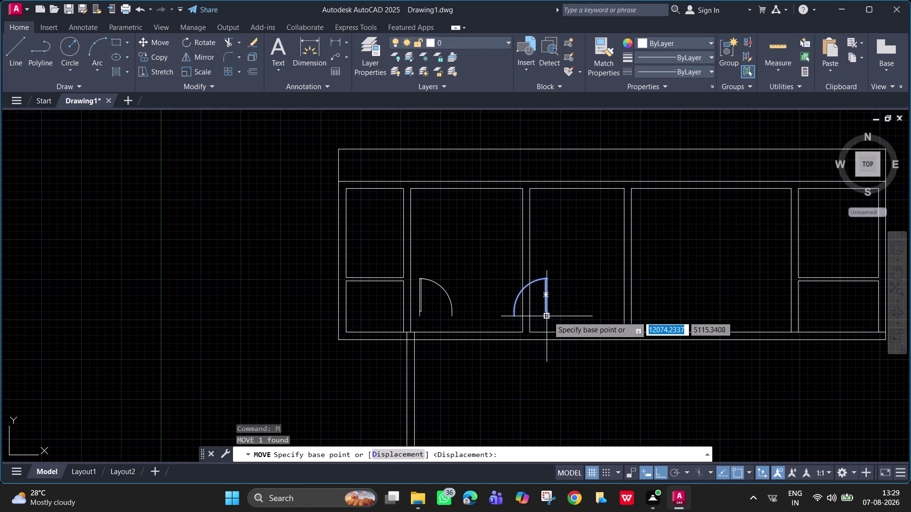
click(548, 317)
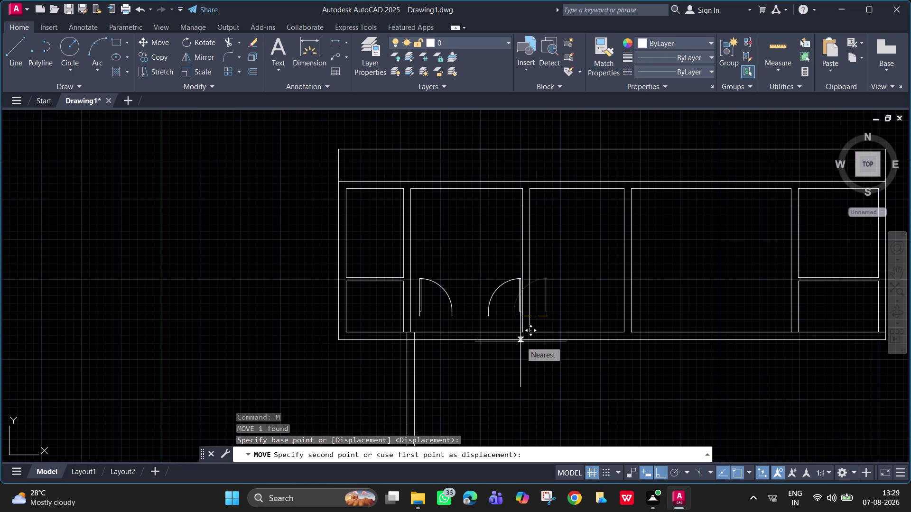
key(F8)
scroll(up, 3)
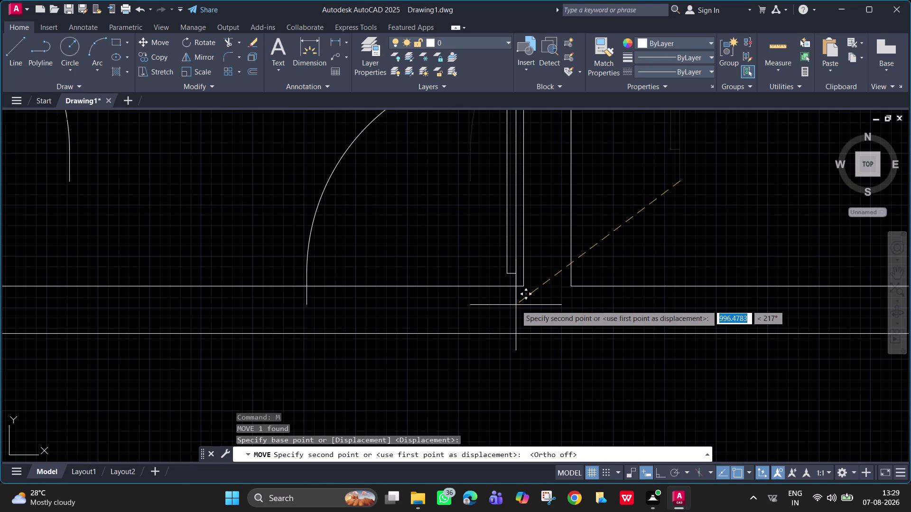
click(512, 305)
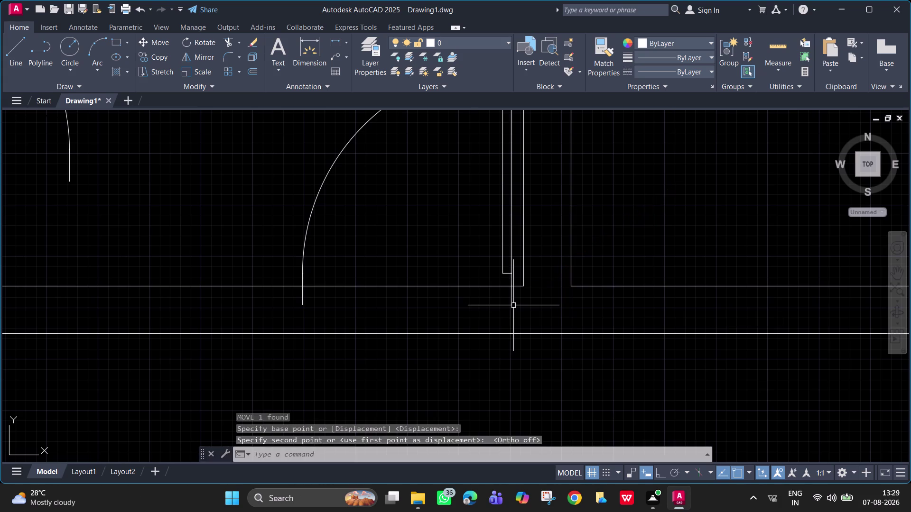
Start a line at the wall opening, then cancel it unfinished.
key(Escape)
key(l)
key(space)
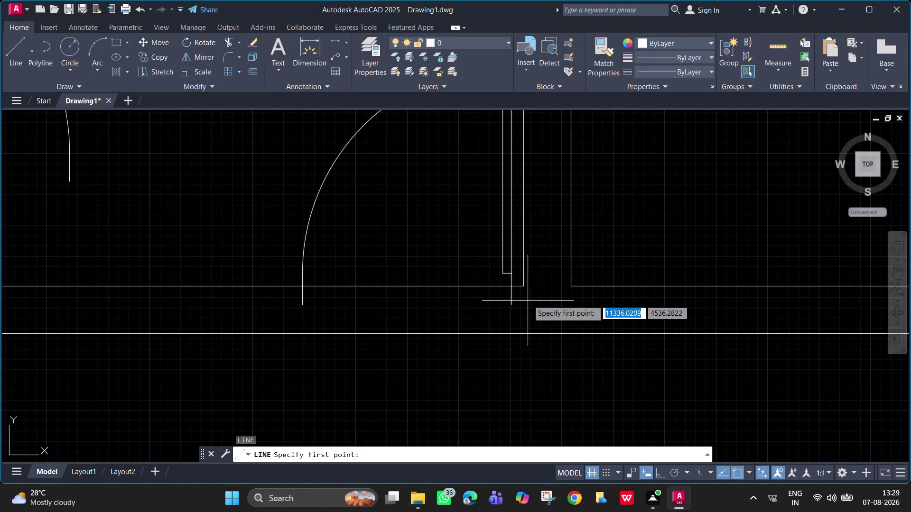
click(526, 288)
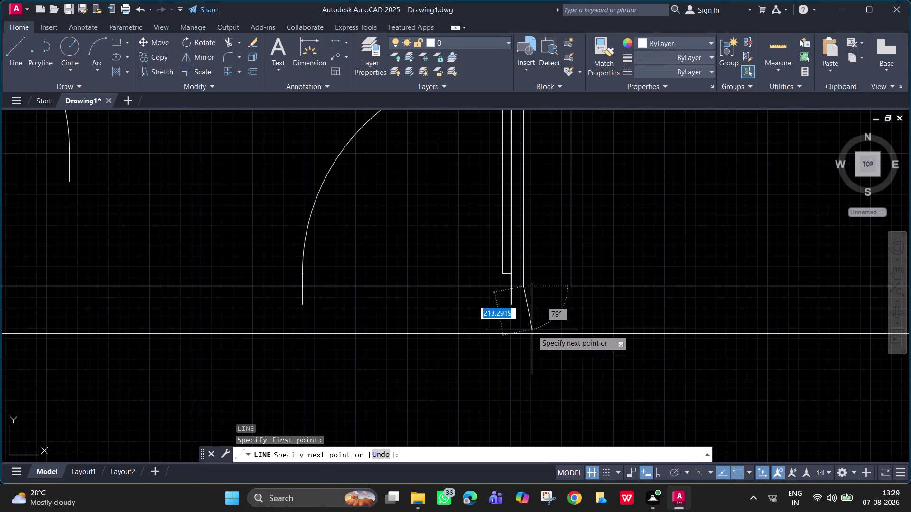
click(522, 333)
key(space)
key(space)
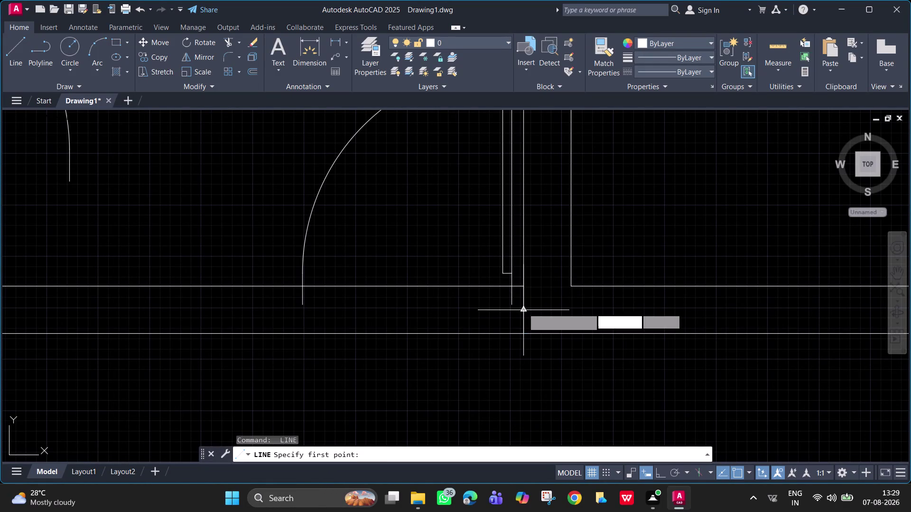
Attempt an opening line from the jamb corner with ortho on, then cancel it.
click(523, 309)
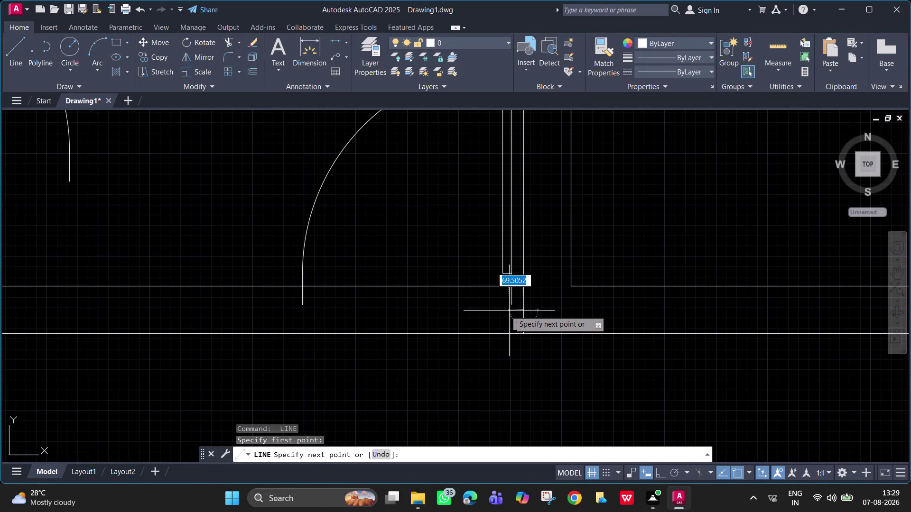
key(F8)
key(2)
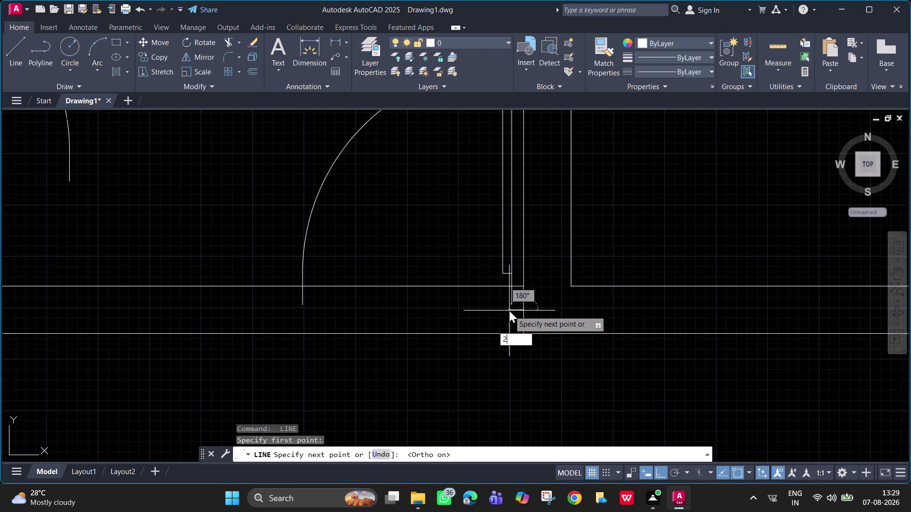
key(shift+quotedbl)
key(Return)
key(Return)
key(Return)
key(Escape)
key(Escape)
key(space)
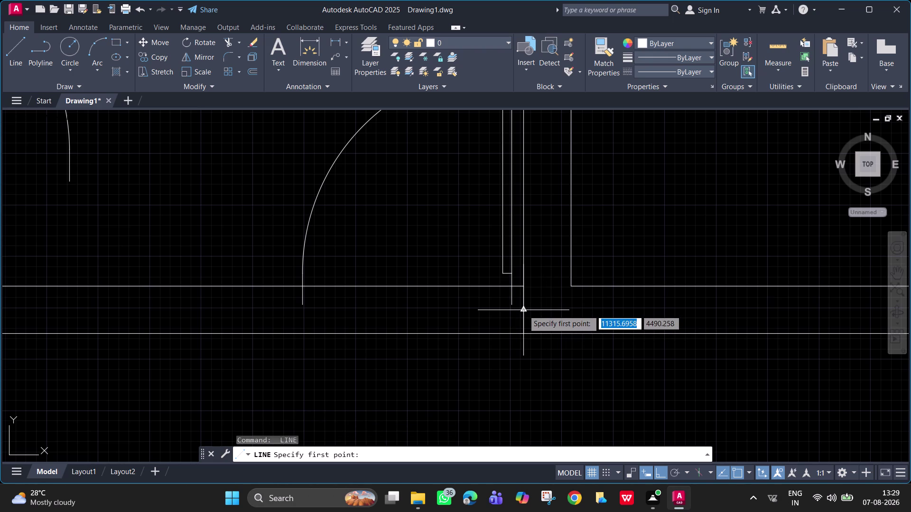
Draw a 50-unit line from the door jamb corner.
key(l)
click(523, 310)
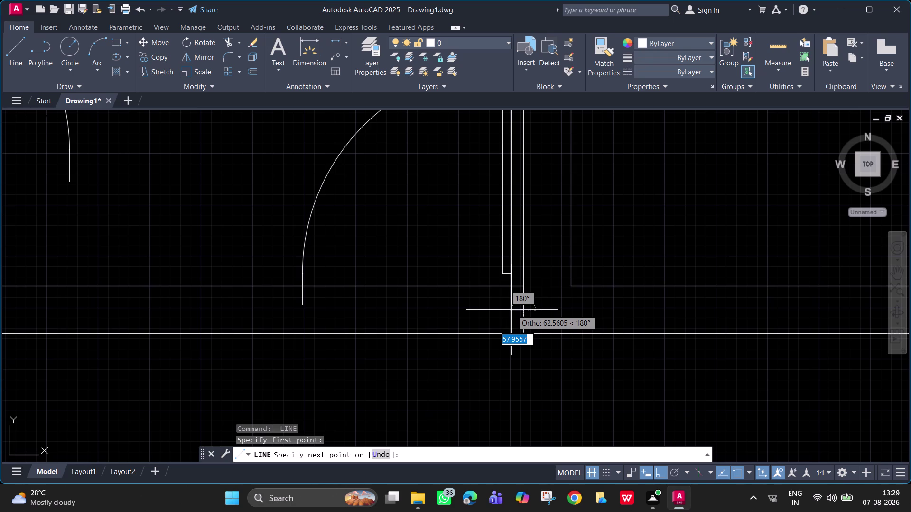
text(50)
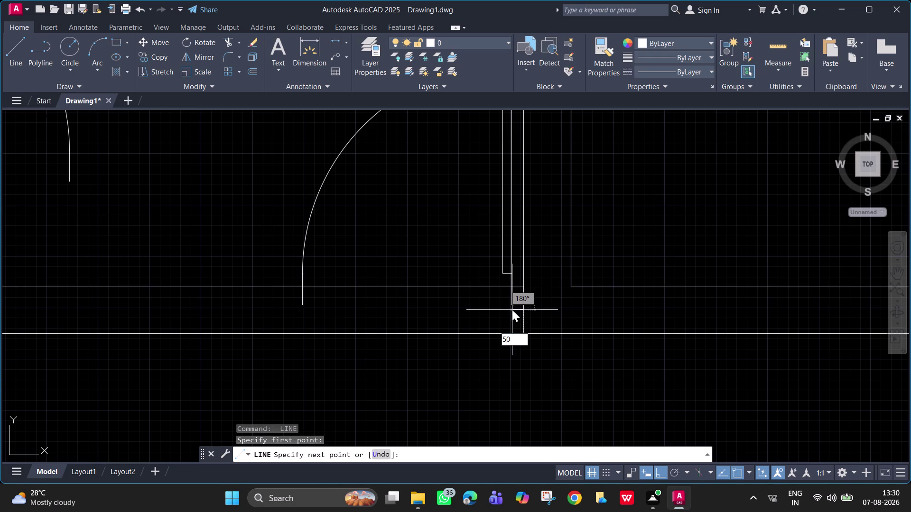
key(Return)
key(Escape)
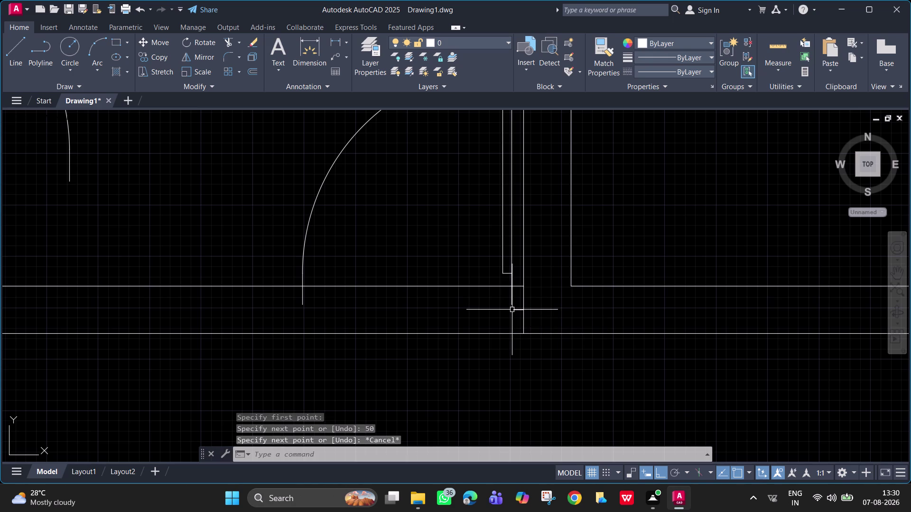
scroll(up, 3)
Move the short jamb line down onto the wall line.
click(507, 287)
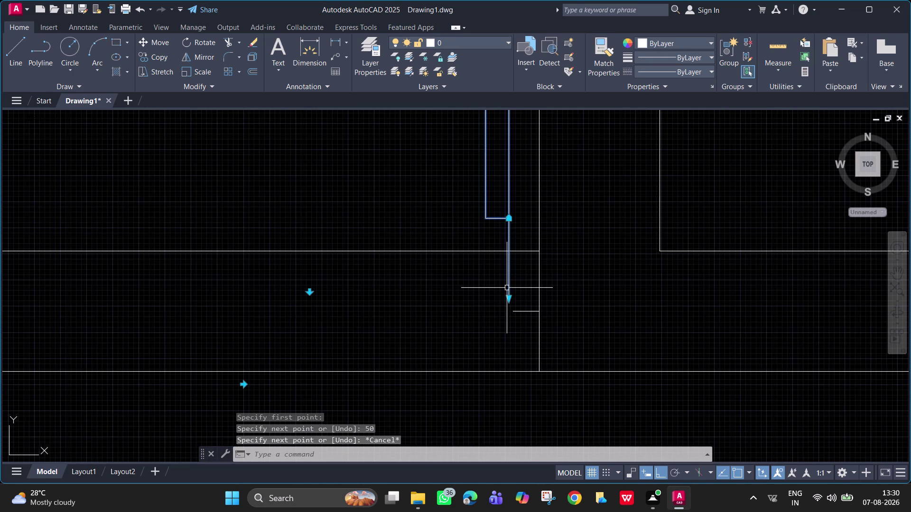
text(m)
key(space)
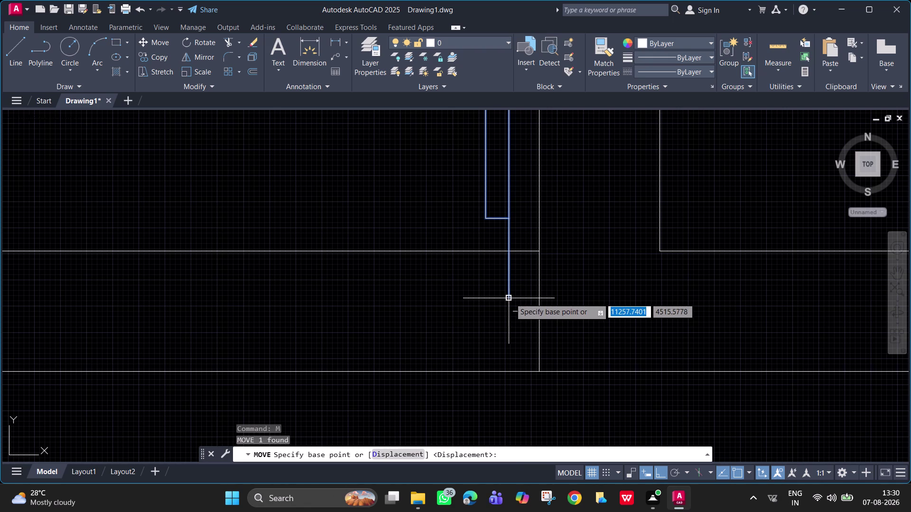
click(510, 299)
click(513, 309)
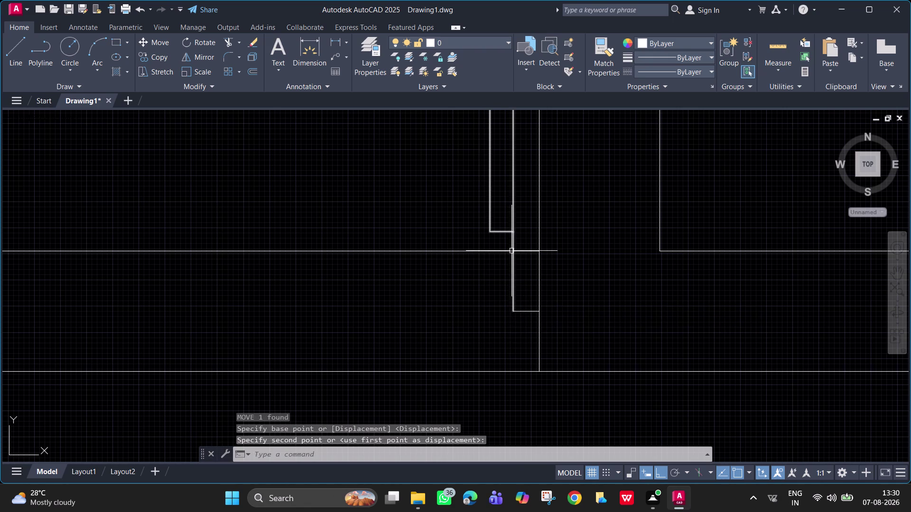
scroll(down, 3)
scroll(down, 3)
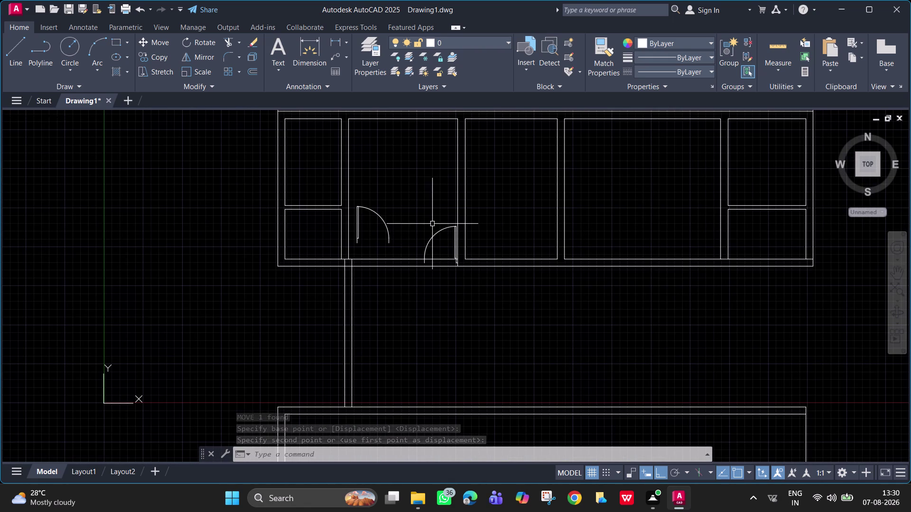
Try dragging the right door swing's corner grip, then cancel the edit.
click(440, 234)
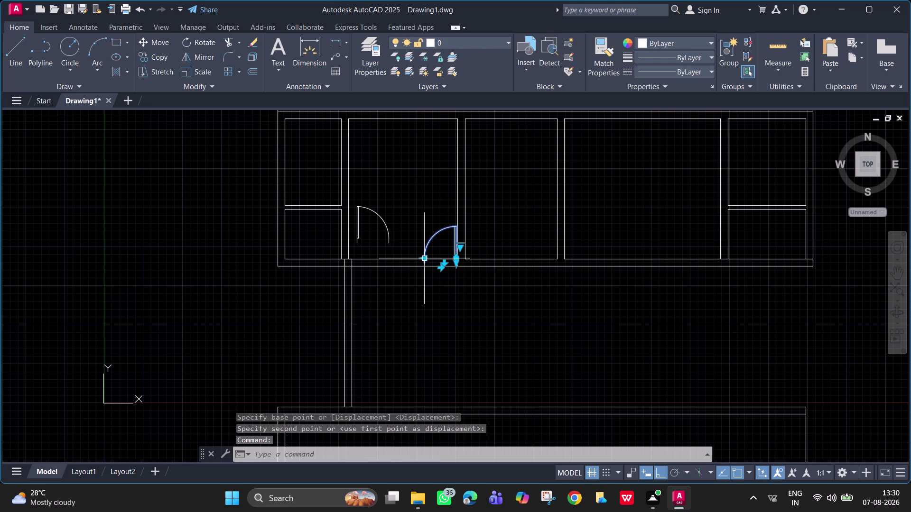
drag(425, 258, 430, 259)
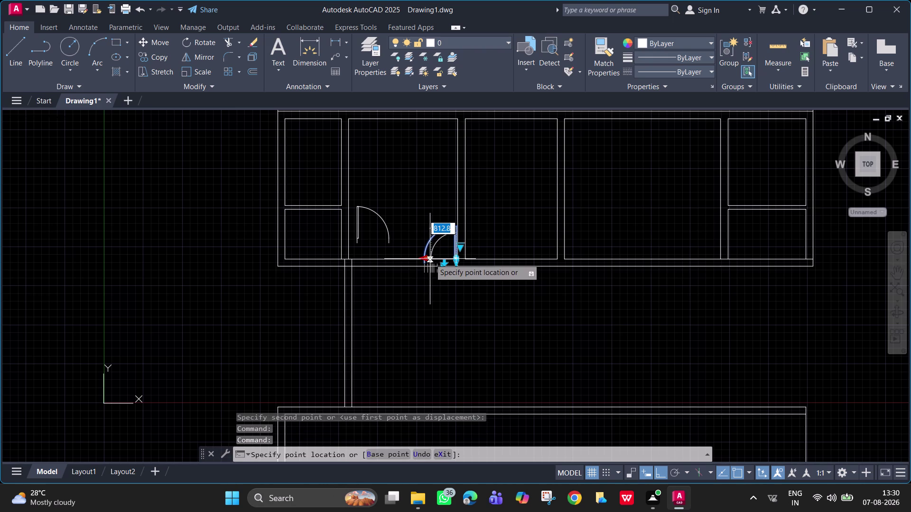
drag(430, 259, 430, 260)
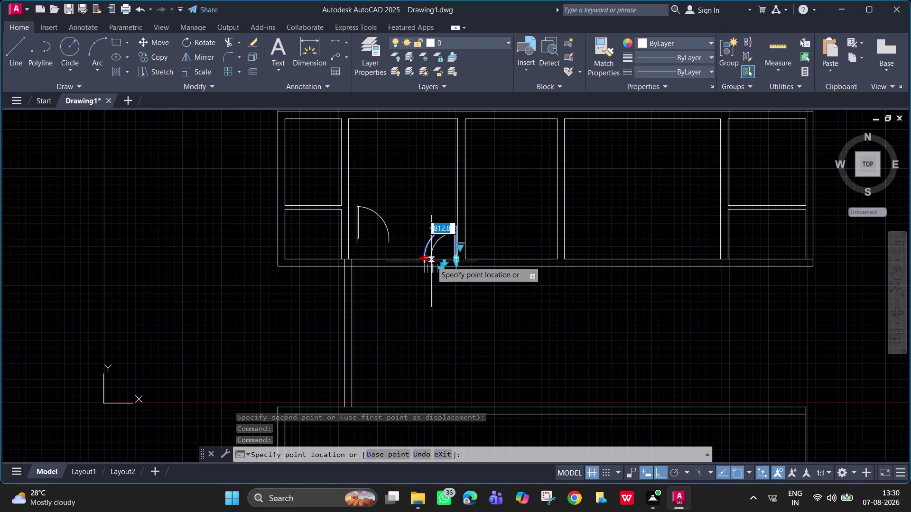
click(431, 262)
scroll(up, 3)
key(Escape)
scroll(down, 3)
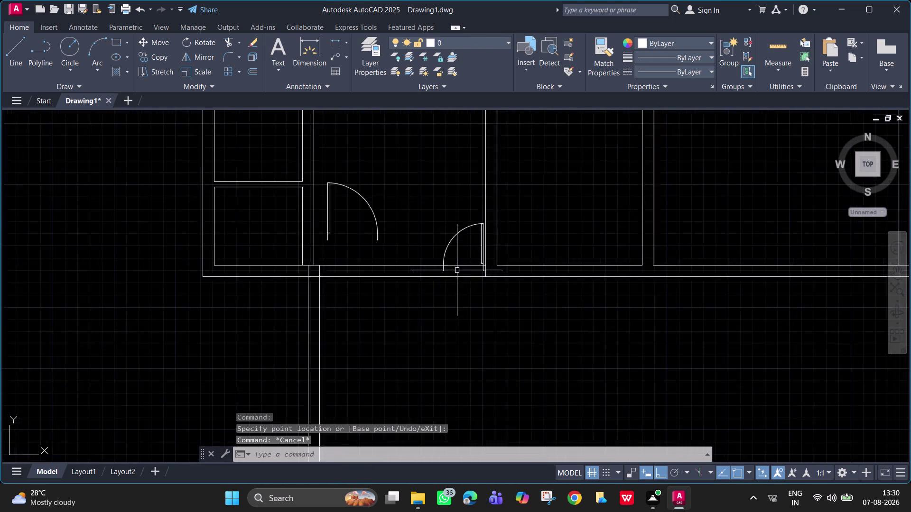
scroll(down, 3)
Erase the left door swing.
click(400, 232)
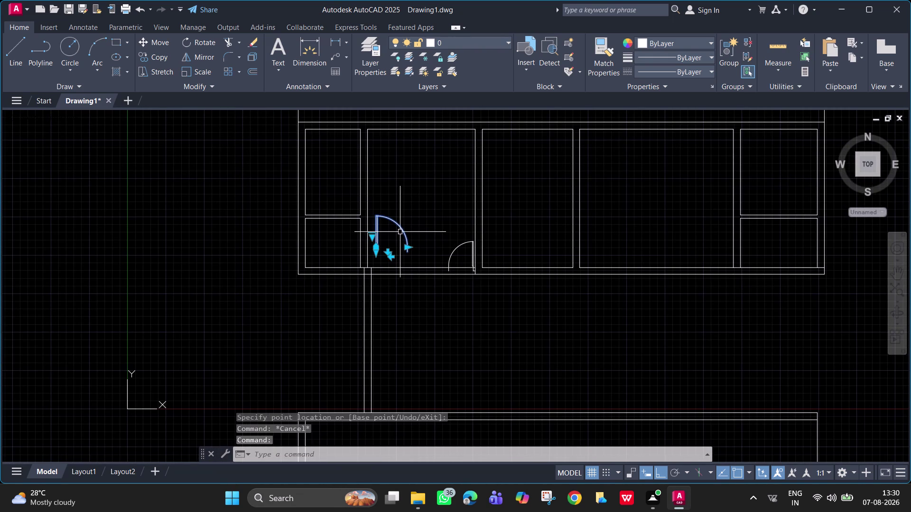
key(Delete)
scroll(up, 3)
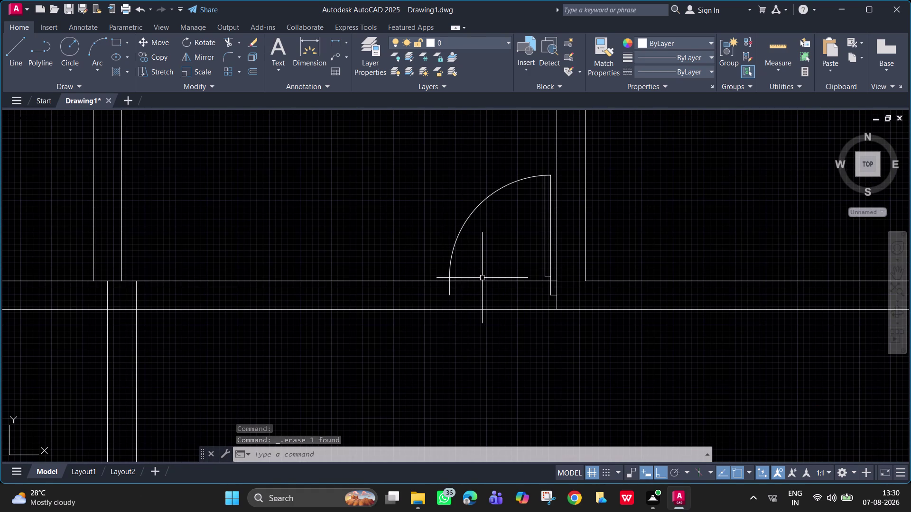
Draw a 50-unit jamb segment from the door's wall edge to the lower wall line.
text(l)
key(space)
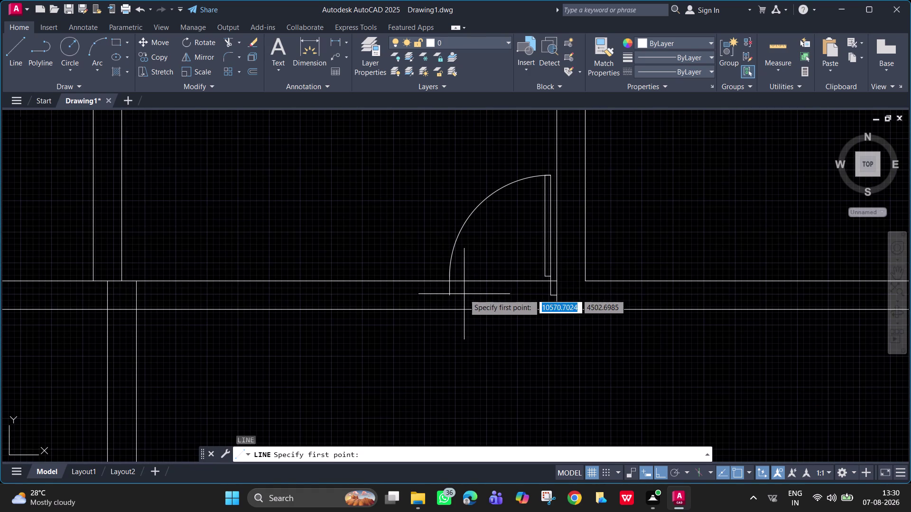
click(449, 297)
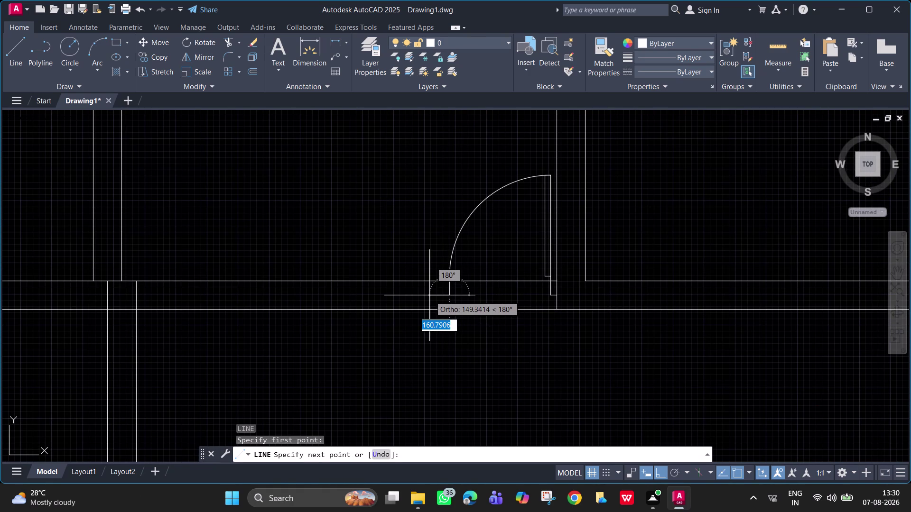
text(50)
key(Return)
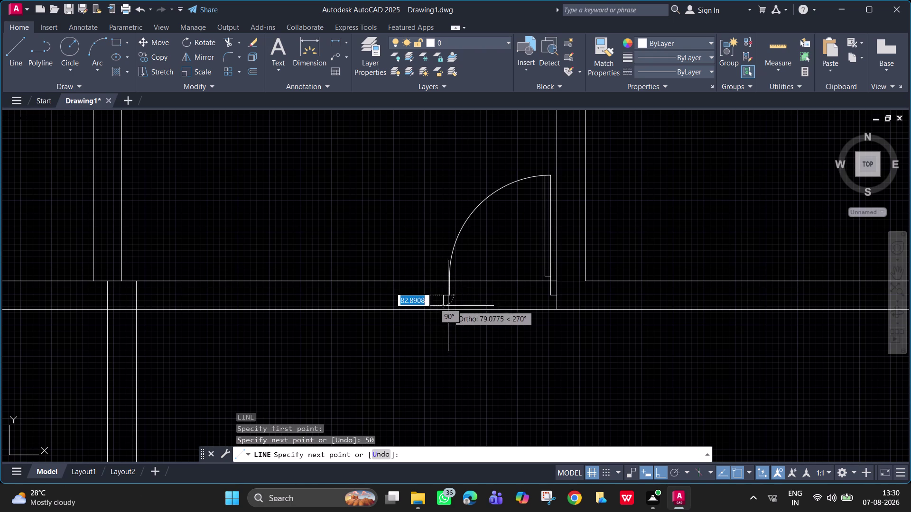
click(442, 311)
key(space)
Draw a connecting line across the opening between the two wall lines.
key(space)
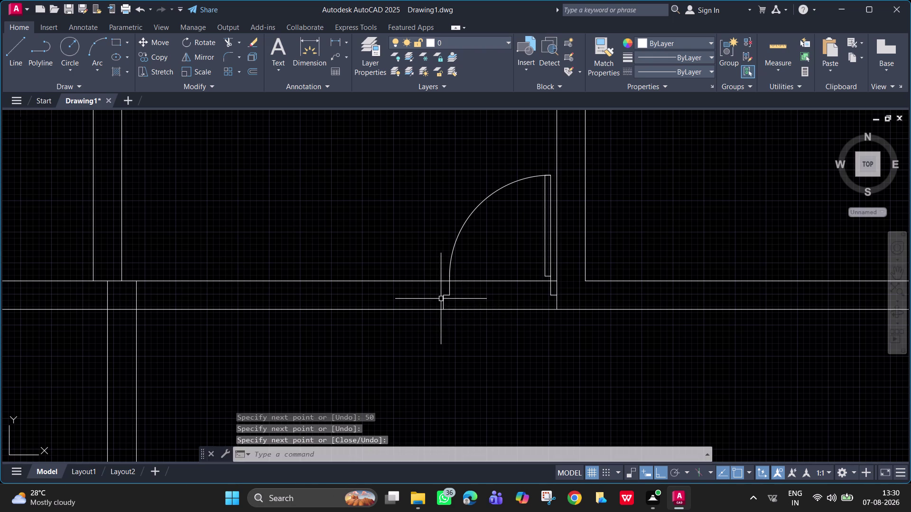
click(443, 296)
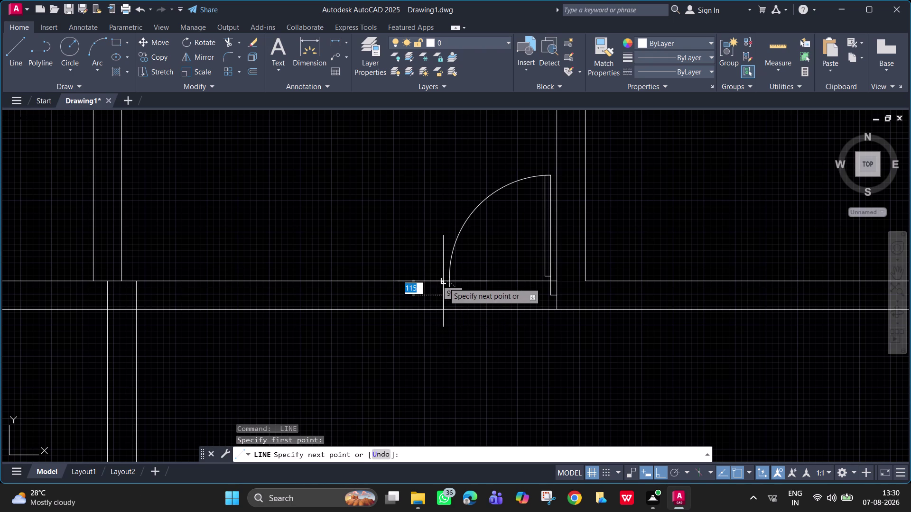
click(444, 282)
key(space)
Trim the wall lines and leftover stubs crossing the doorway.
text(tr)
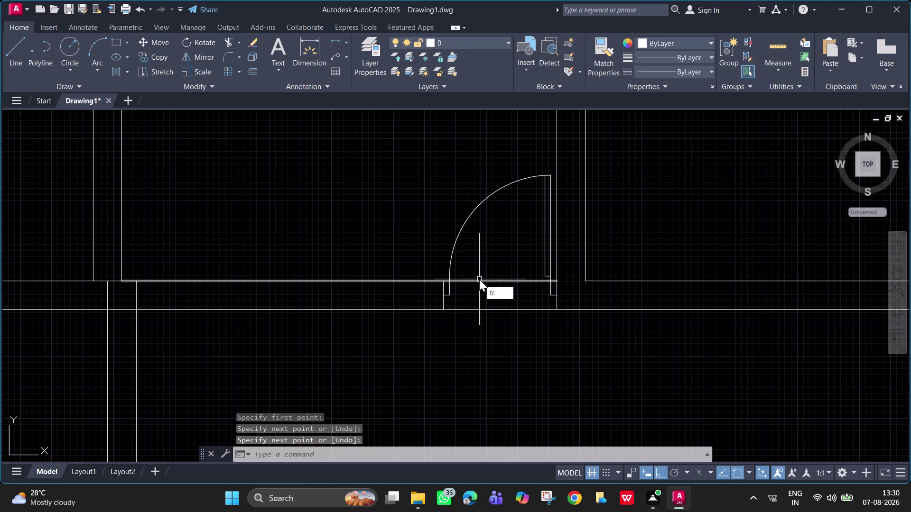
key(space)
drag(478, 267, 486, 323)
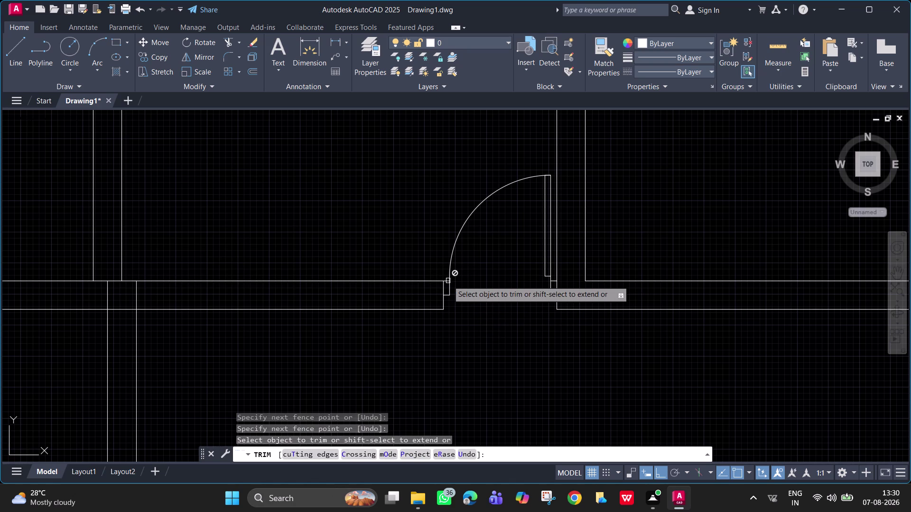
click(447, 281)
scroll(up, 3)
drag(444, 276, 447, 298)
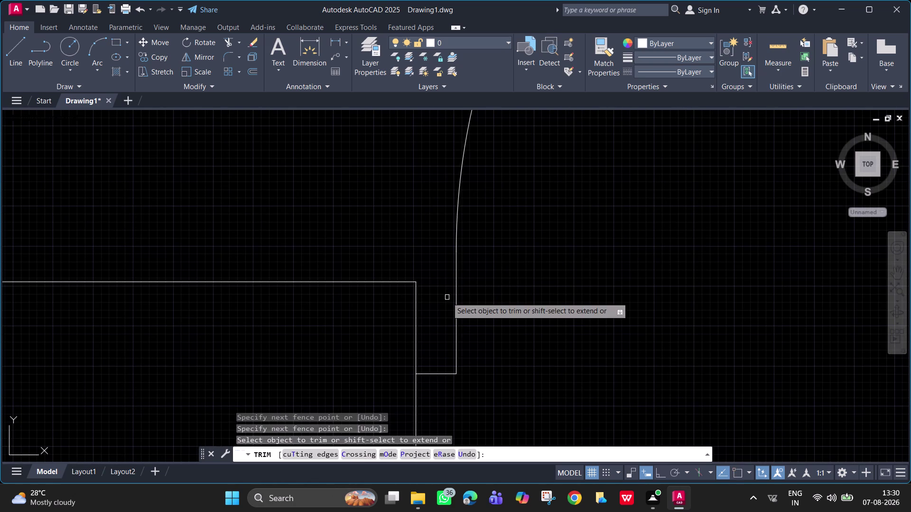
scroll(down, 3)
scroll(up, 3)
click(643, 281)
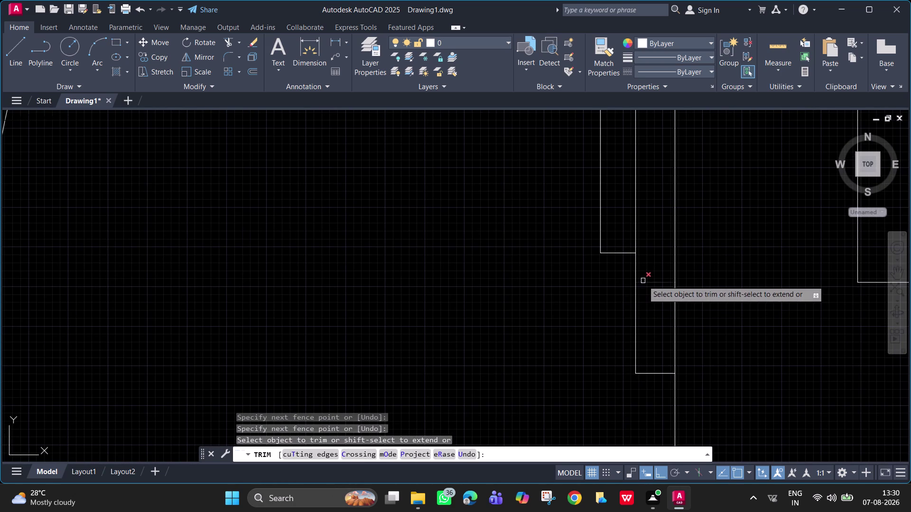
scroll(down, 3)
scroll(down, 3)
middle_drag(507, 307, 452, 150)
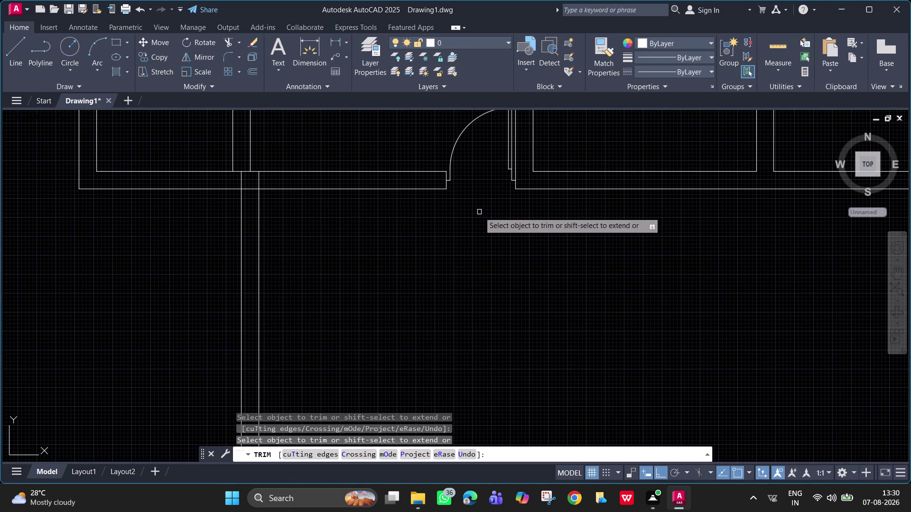
Exit Trim and clear any pending commands.
key(Escape)
key(Escape)
key(Escape)
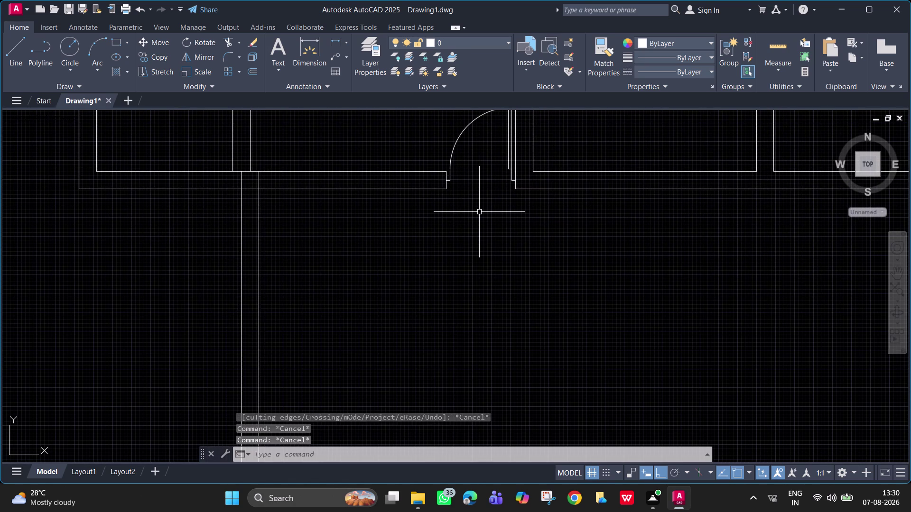
key(Escape)
key(Escape)
key(Escape)
key(Escape)
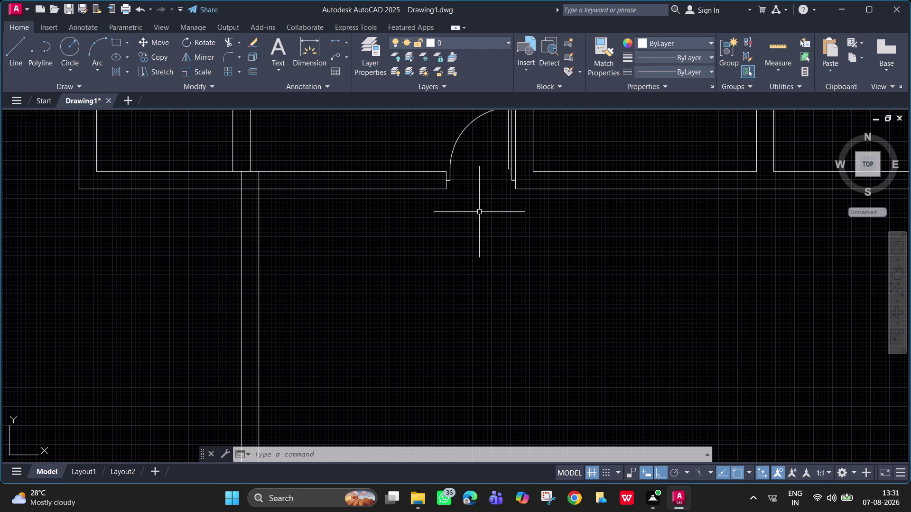
Draw a vertical wall line from the doorway edge down to the lower wall block.
scroll(up, 3)
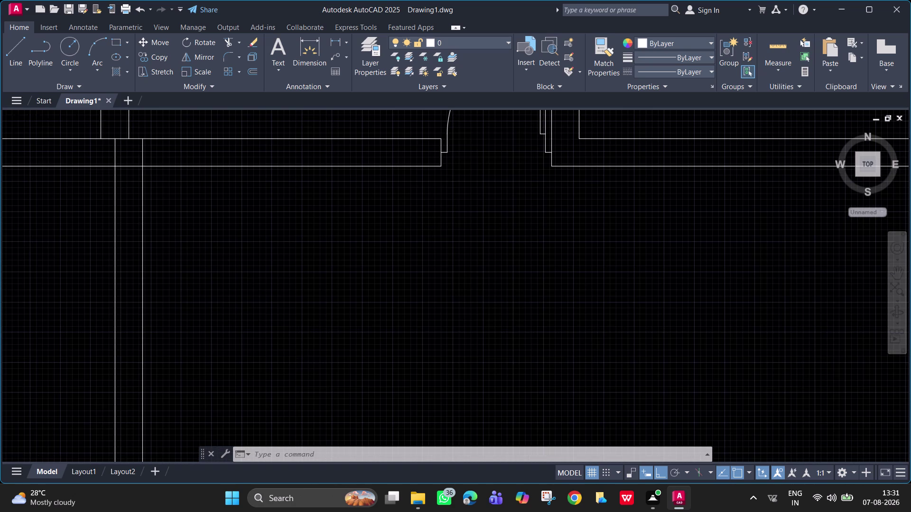
scroll(down, 3)
scroll(down, 3)
scroll(down, 3)
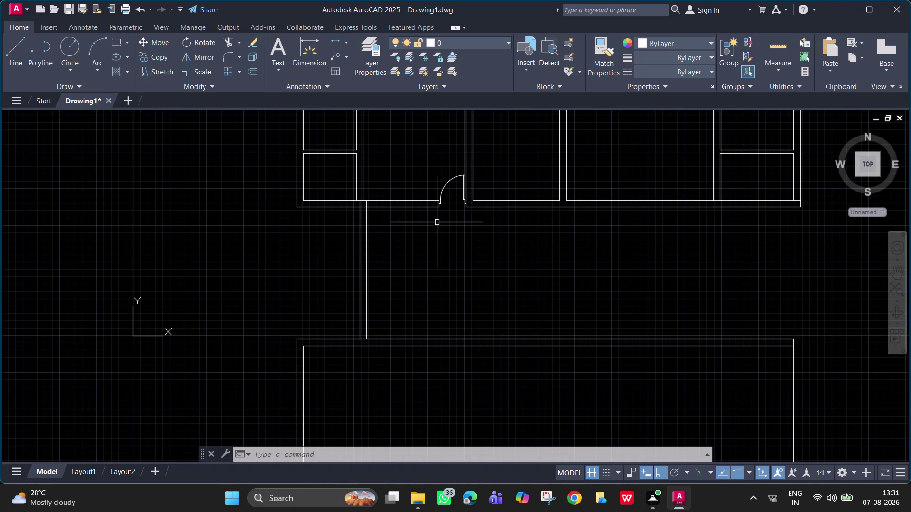
key(l)
key(space)
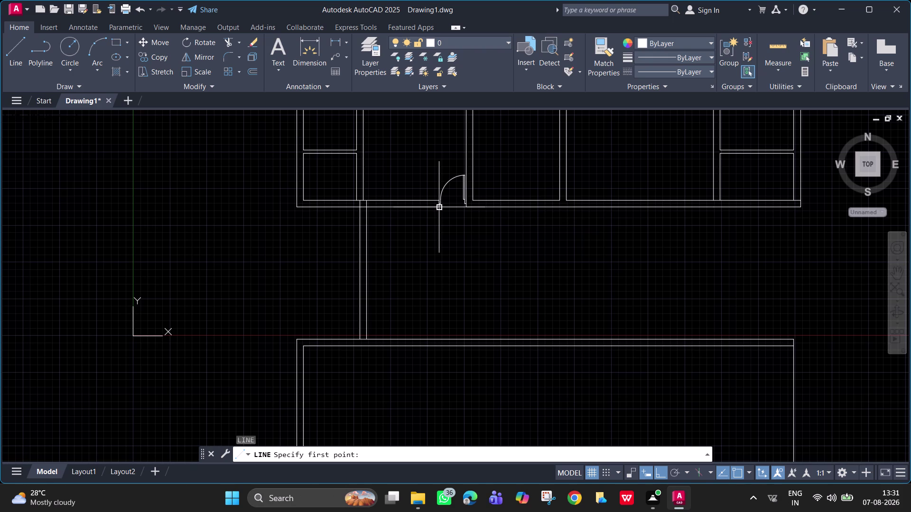
click(437, 208)
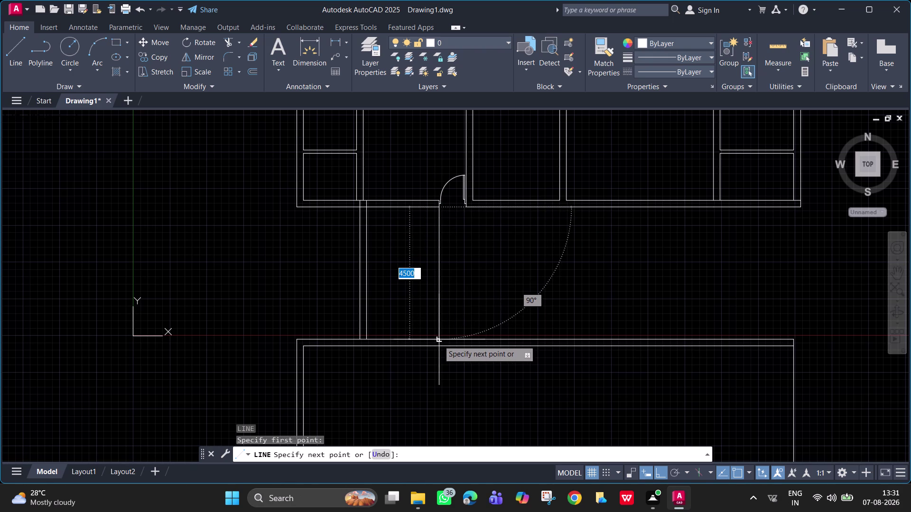
click(438, 340)
key(space)
scroll(up, 3)
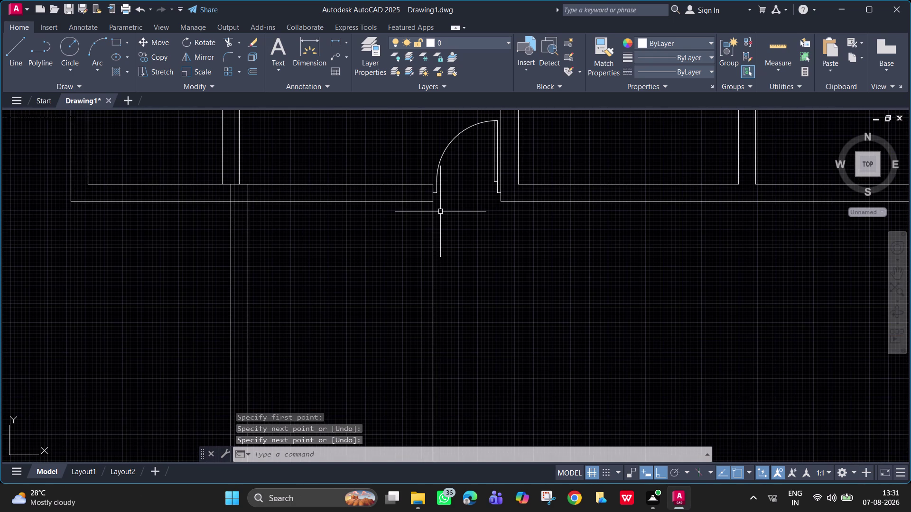
Cancel a repeated line command and begin an offset.
key(space)
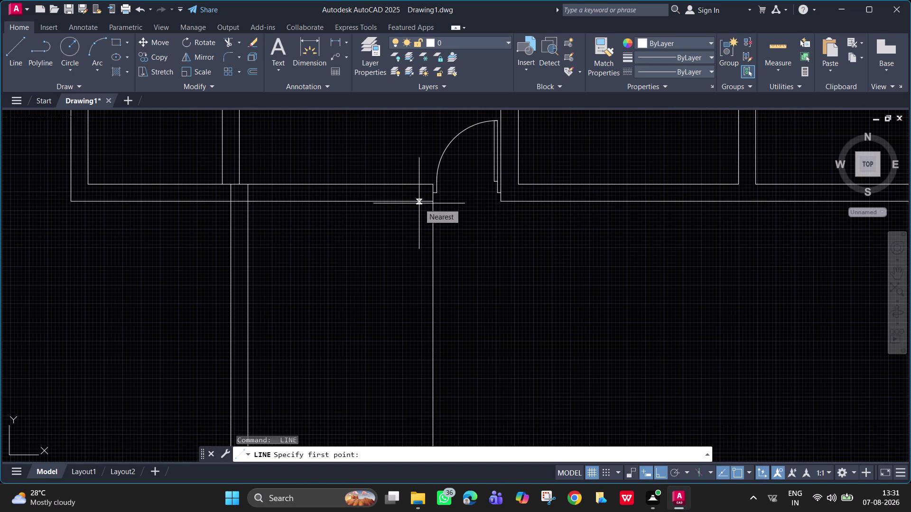
key(space)
key(space)
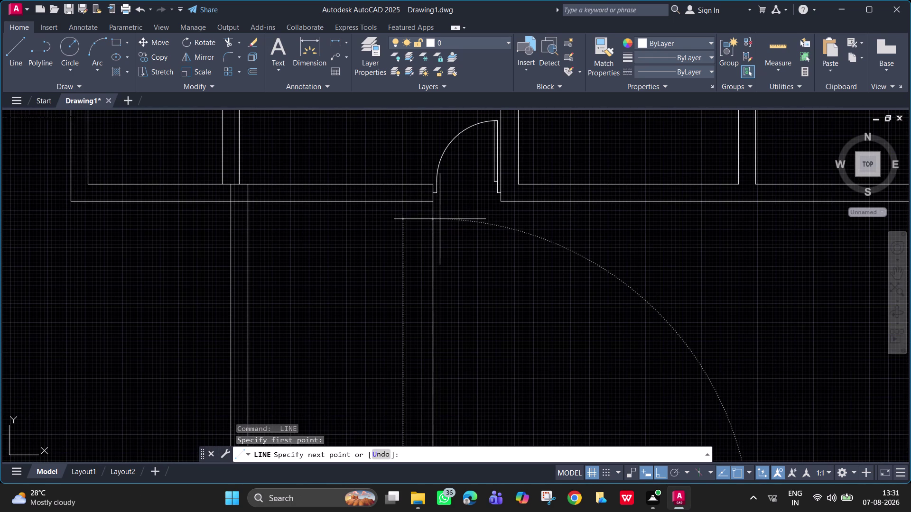
key(o)
key(Return)
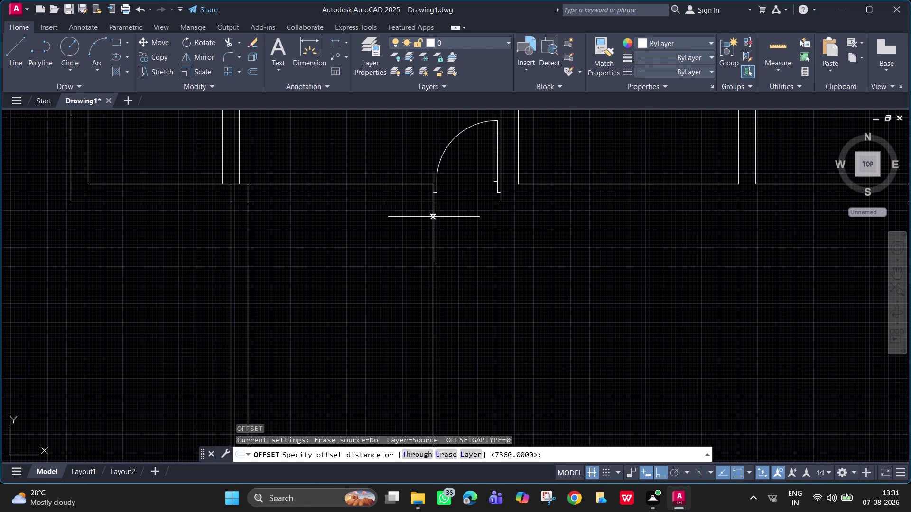
Double the vertical corridor wall with an offset copy 230 to its left.
text(230)
key(Return)
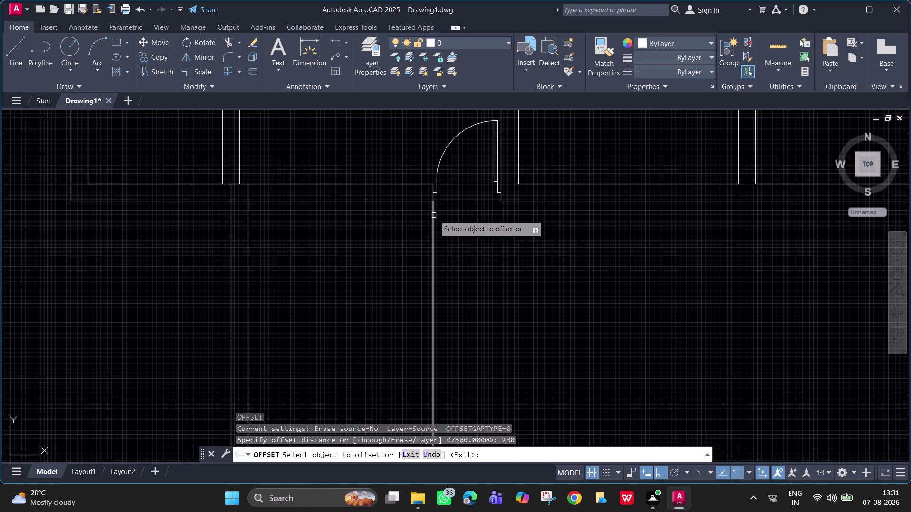
click(433, 215)
click(383, 216)
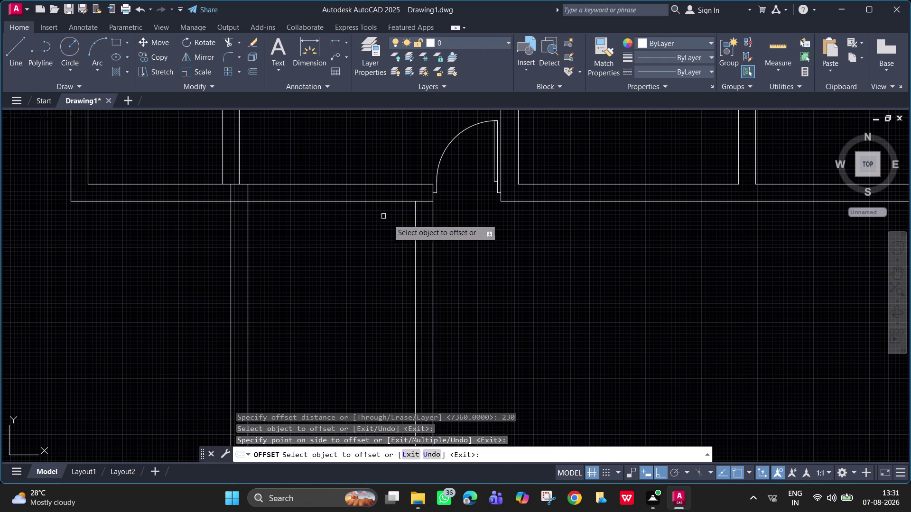
key(space)
scroll(down, 3)
middle_drag(445, 214, 351, 152)
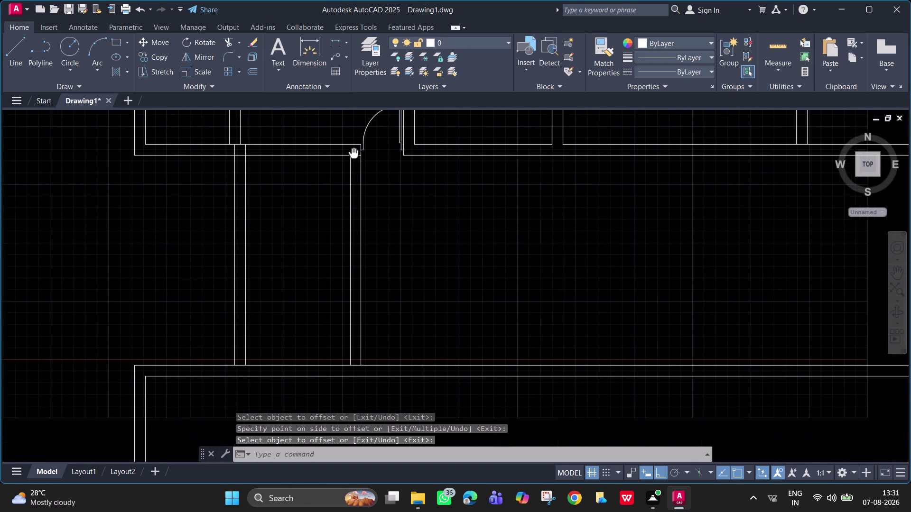
middle_drag(351, 152, 350, 150)
Offset the corridor wall line 7360 to the right for the second wall.
key(space)
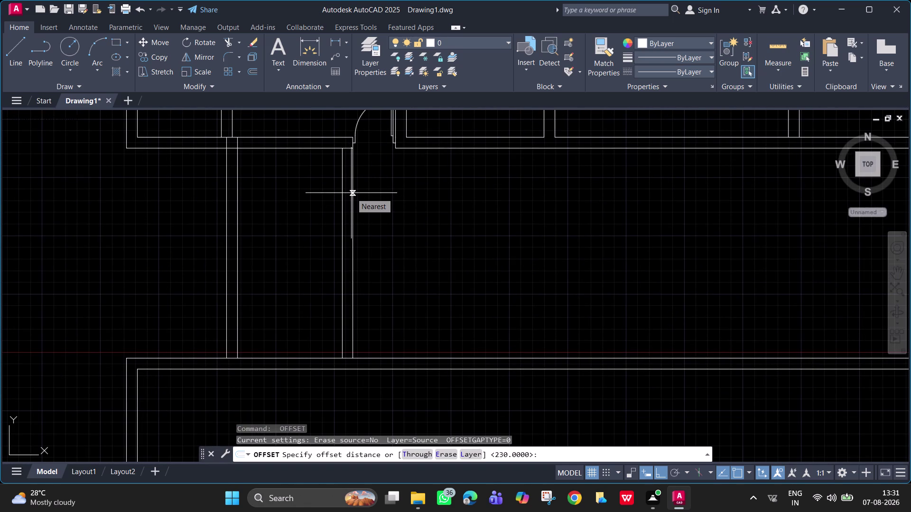
text(7360)
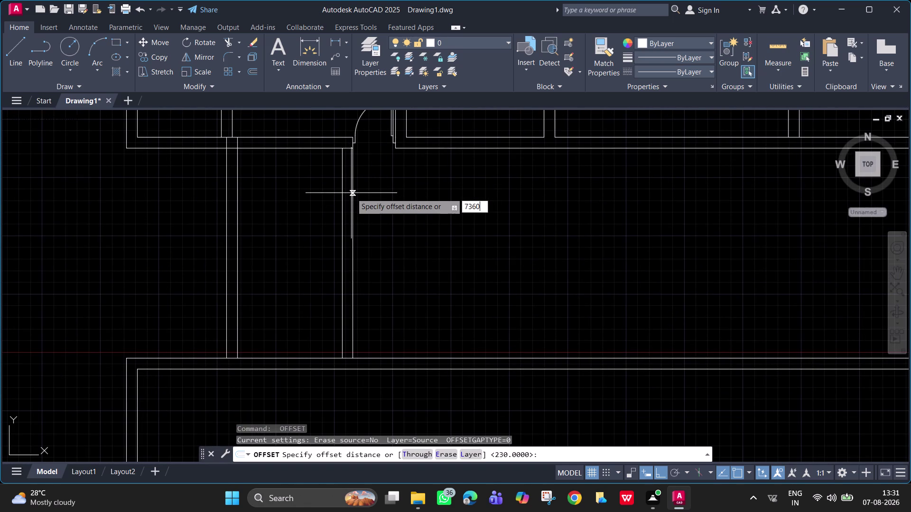
key(Return)
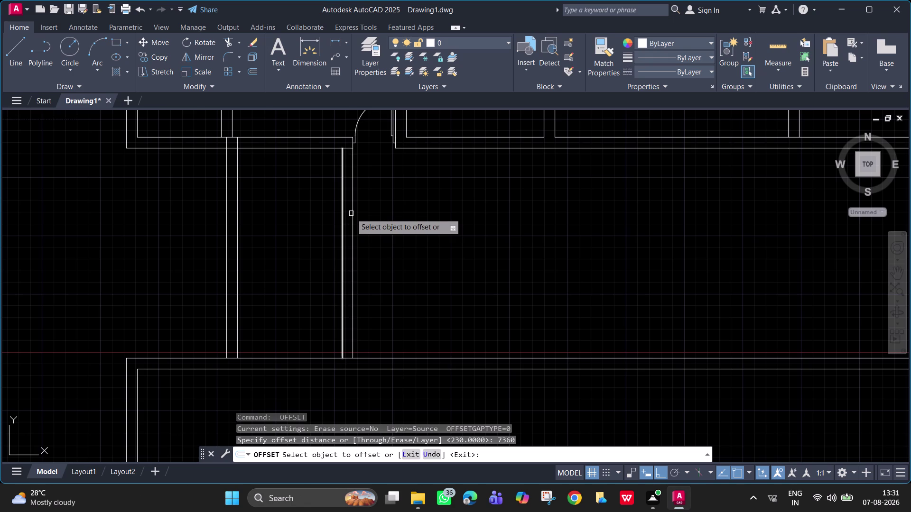
click(351, 213)
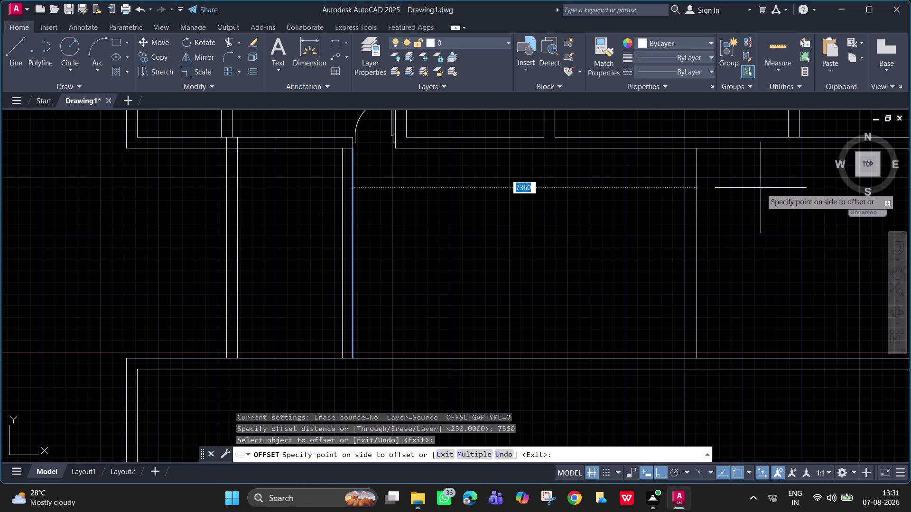
click(761, 189)
scroll(down, 3)
middle_drag(710, 233, 461, 279)
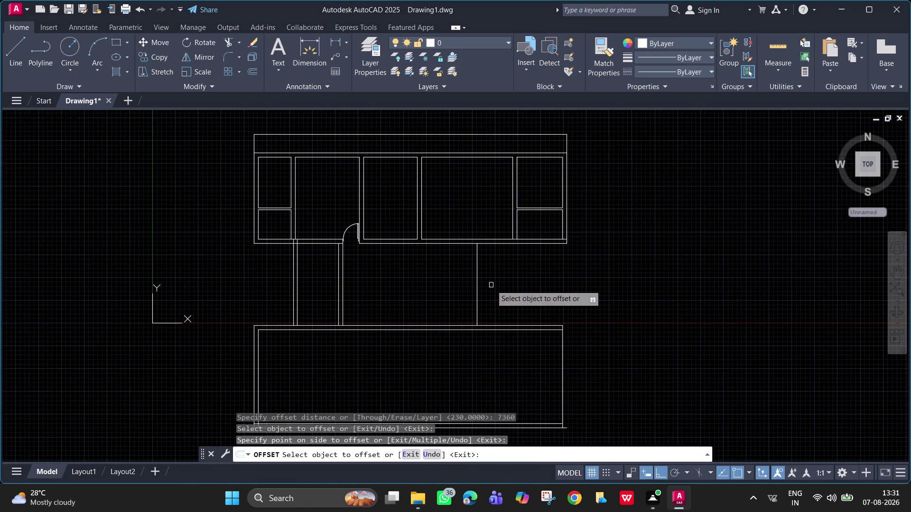
scroll(up, 3)
middle_drag(486, 281, 477, 274)
scroll(down, 3)
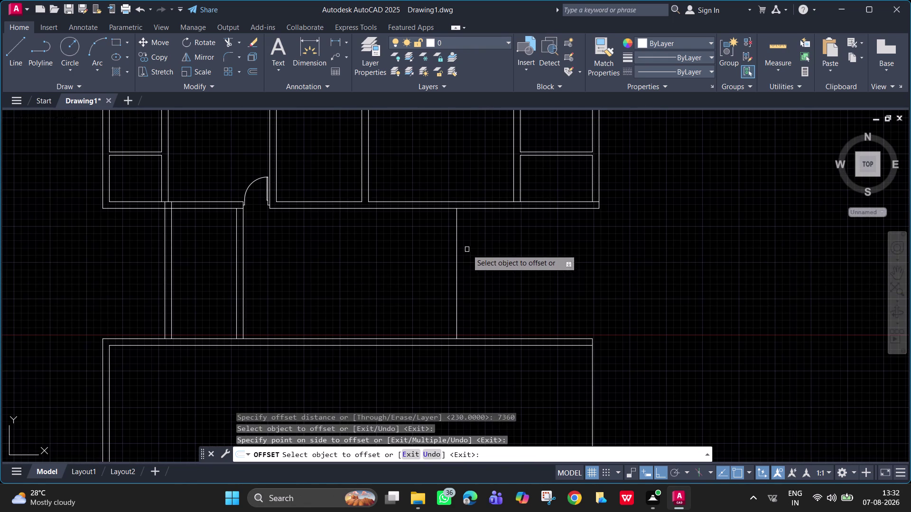
key(space)
Double the new 7360 wall line with a copy 230 to its right.
key(space)
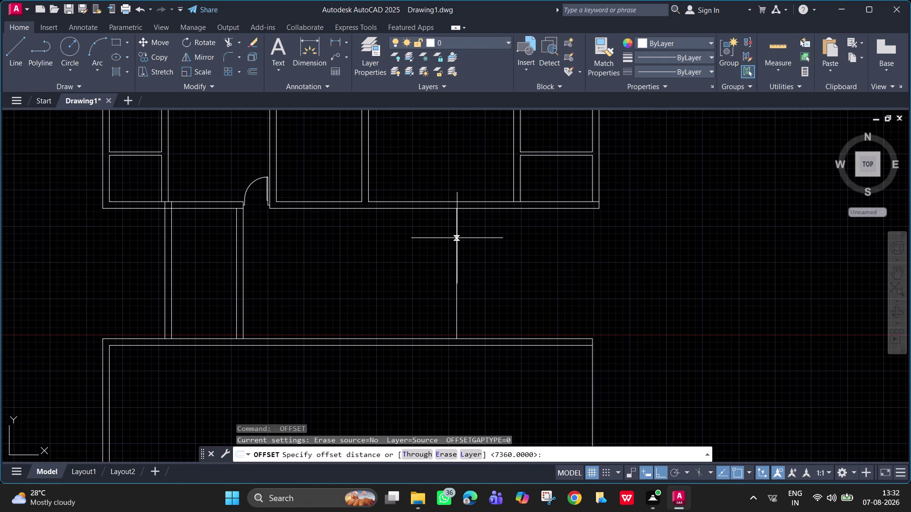
text(230)
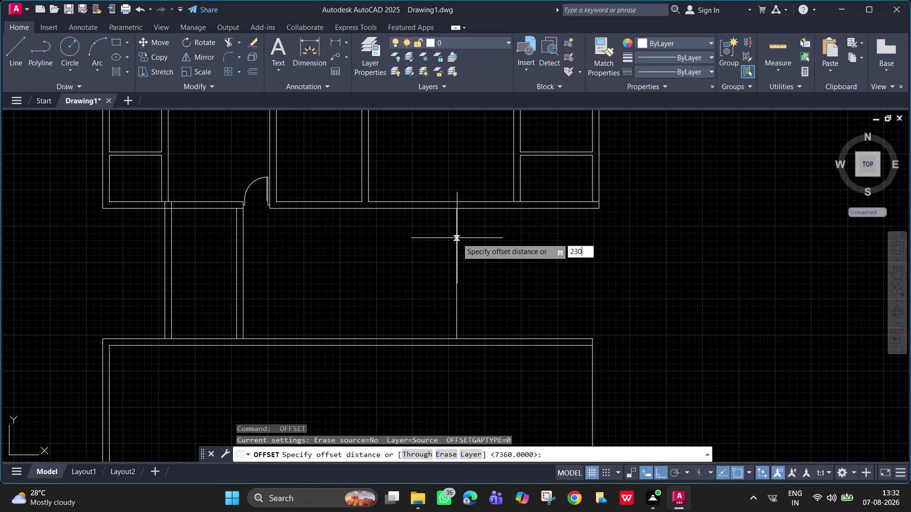
text(.)
key(Return)
click(457, 238)
click(518, 244)
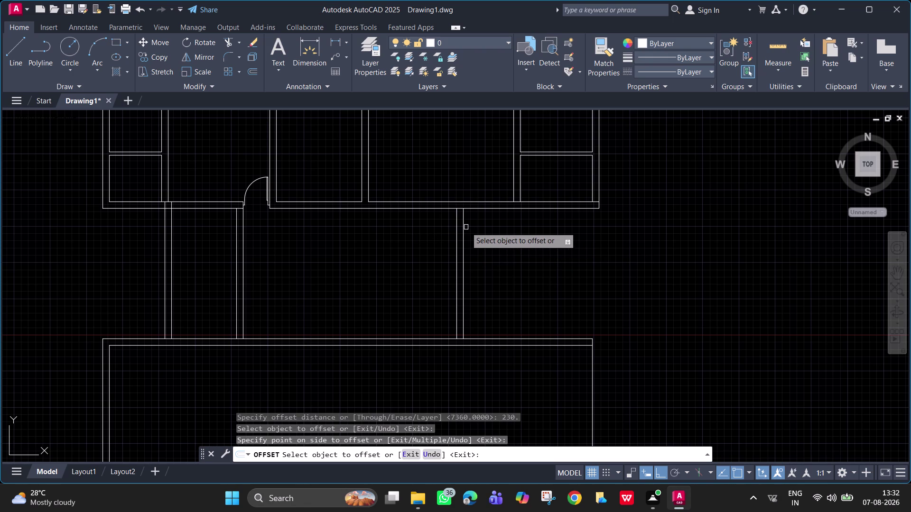
key(space)
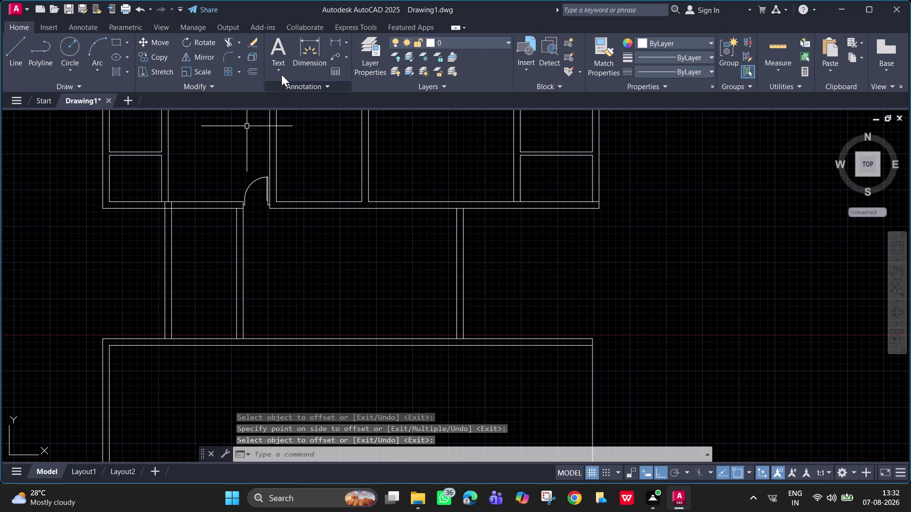
Add a linear dimension of 2242.2 between the two corridor walls, placed below the wall.
click(337, 44)
click(235, 208)
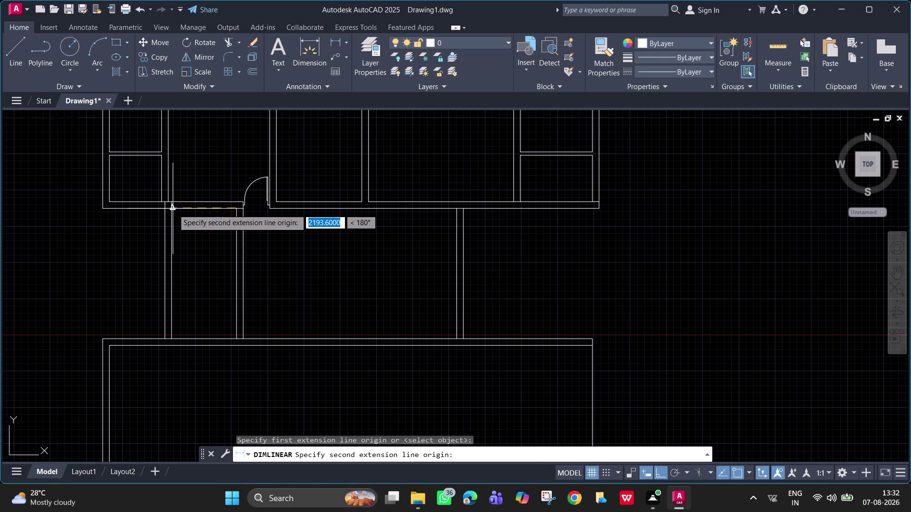
scroll(up, 3)
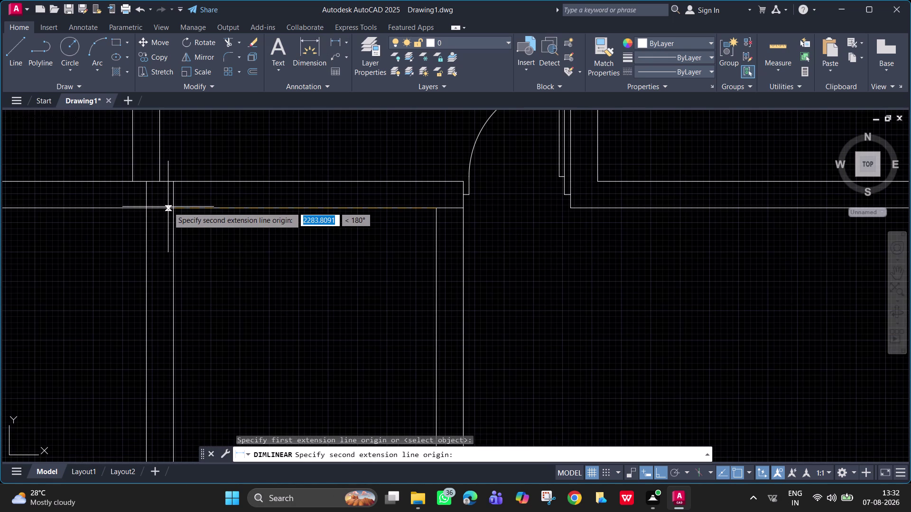
click(176, 207)
click(184, 238)
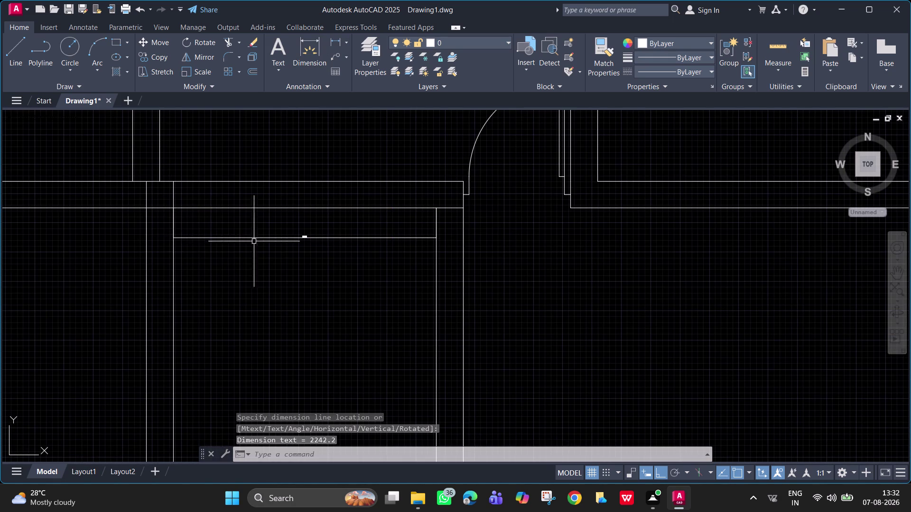
scroll(up, 3)
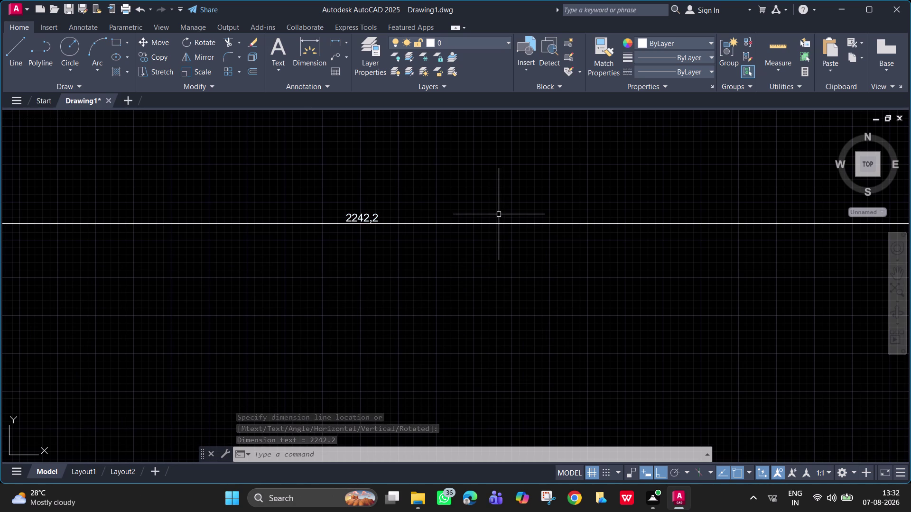
scroll(down, 3)
middle_drag(576, 255, 90, 284)
middle_drag(394, 271, 74, 281)
middle_drag(519, 310, 280, 281)
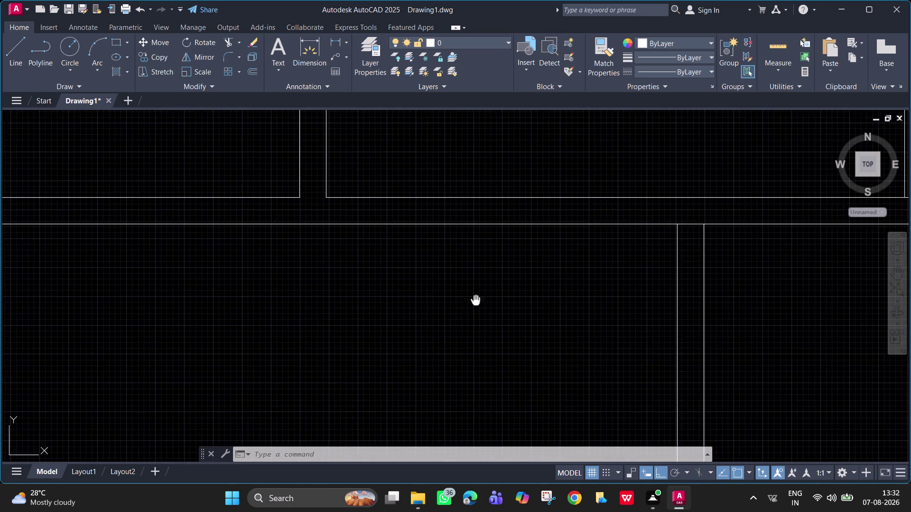
middle_drag(281, 282, 200, 274)
middle_drag(431, 274, 324, 265)
Cancel the pending dimension, then start and abort an offset with distance 2242,2.
key(space)
key(space)
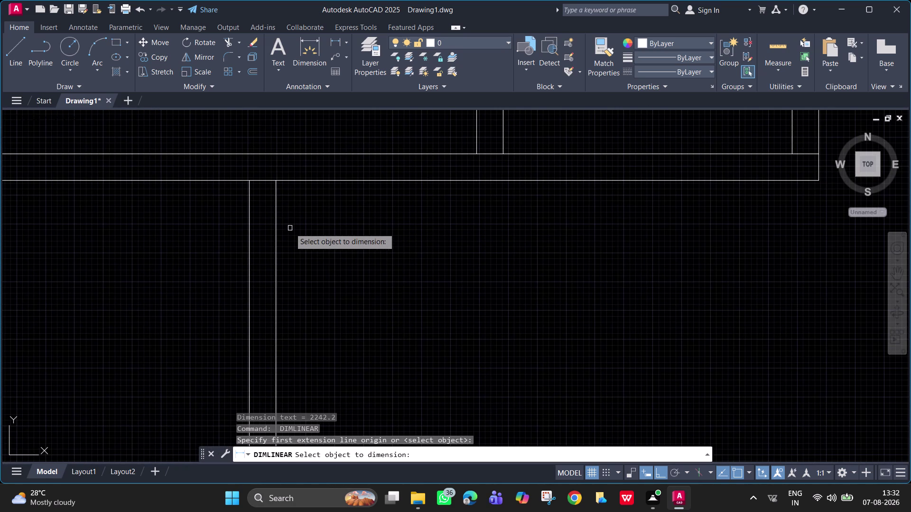
key(Escape)
key(o)
key(Return)
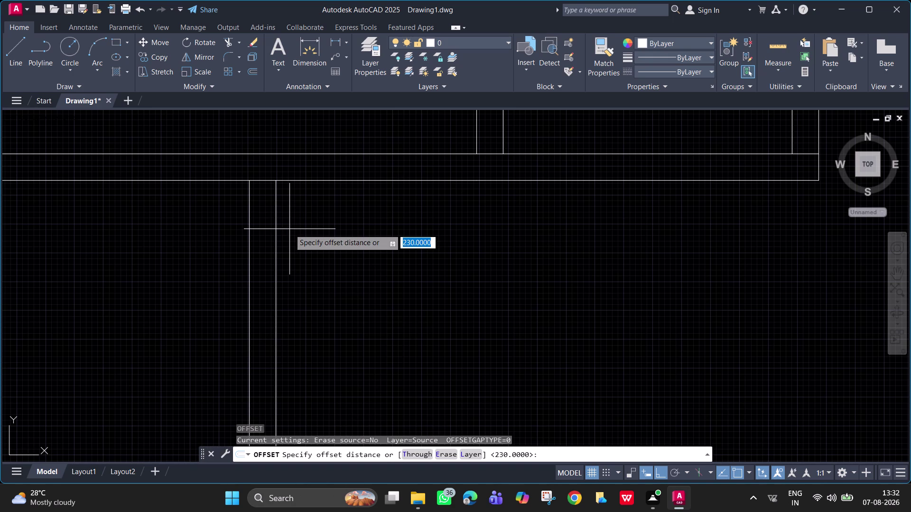
text(2242)
text(,)
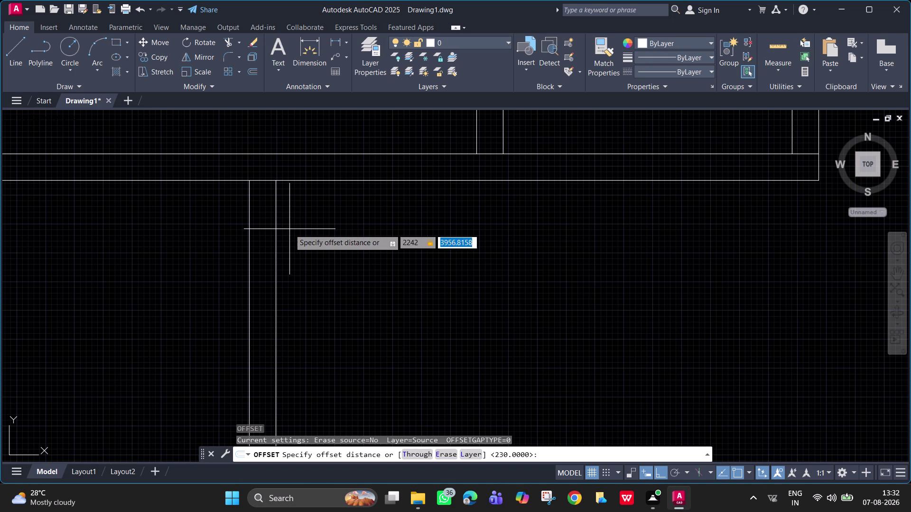
text(2)
key(Return)
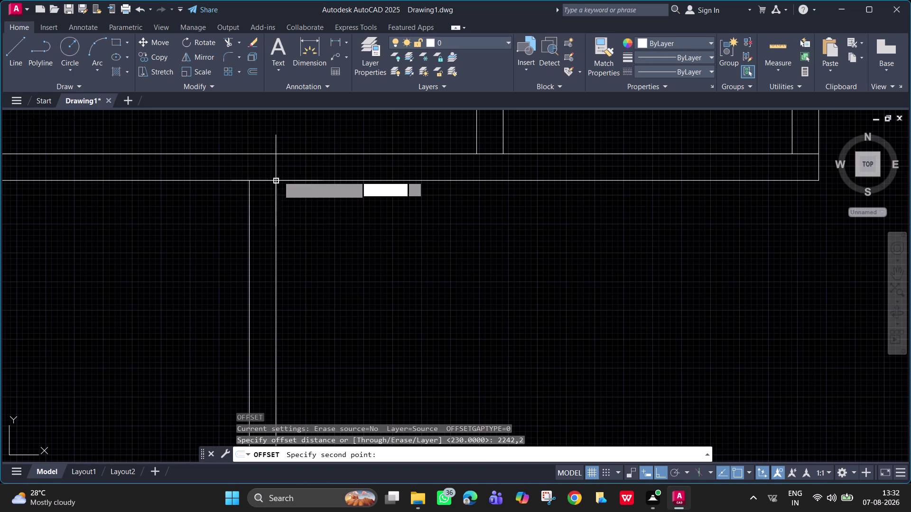
key(Escape)
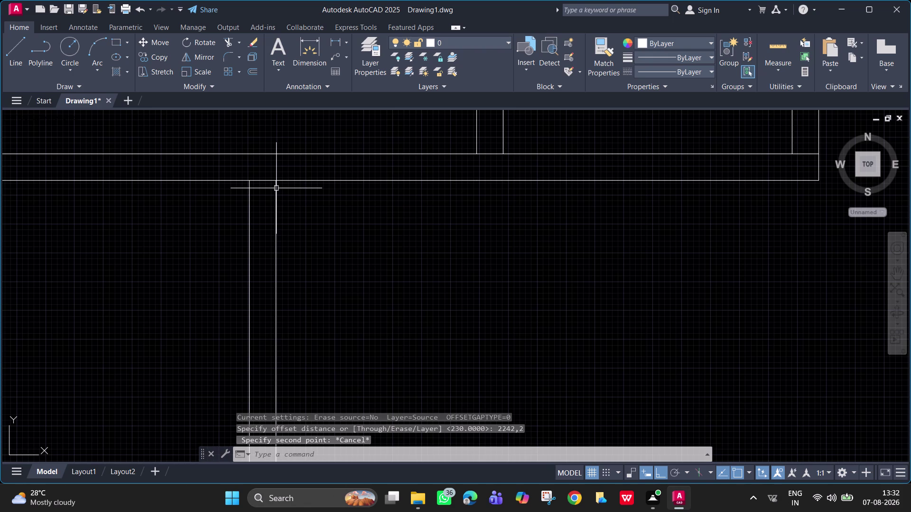
Retry the 2242,2 offset, cancel it and return to the corridor walls.
key(o)
key(Return)
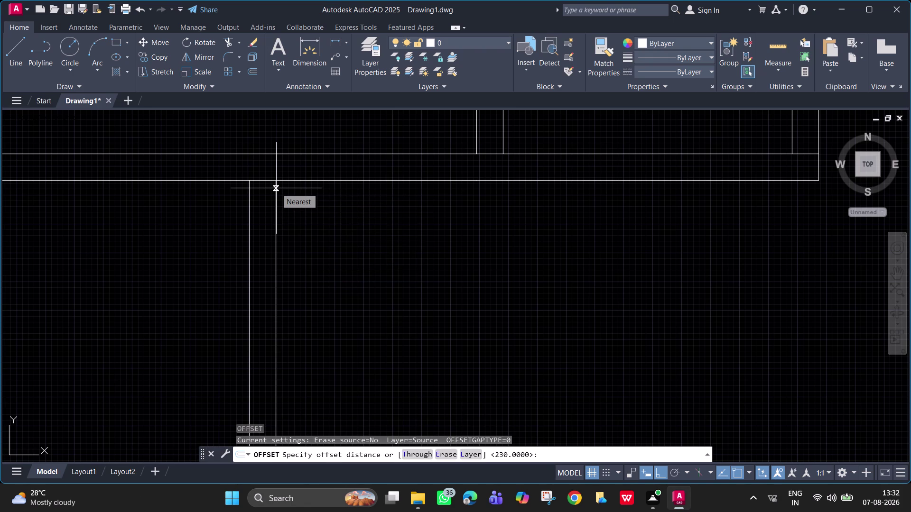
text(2242)
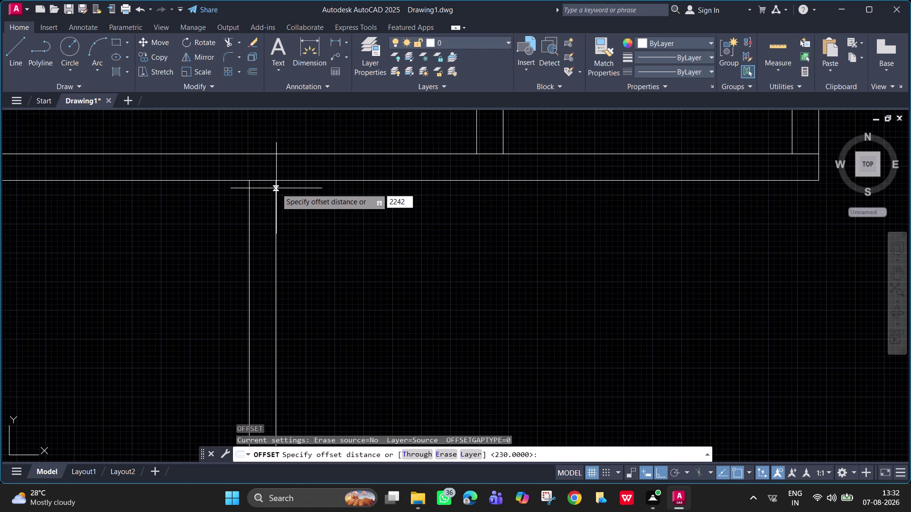
key(comma)
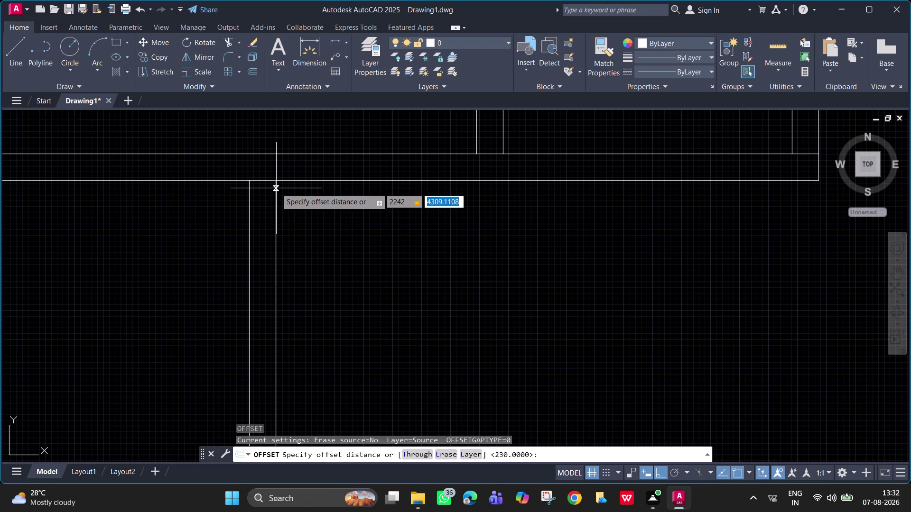
key(2)
key(Return)
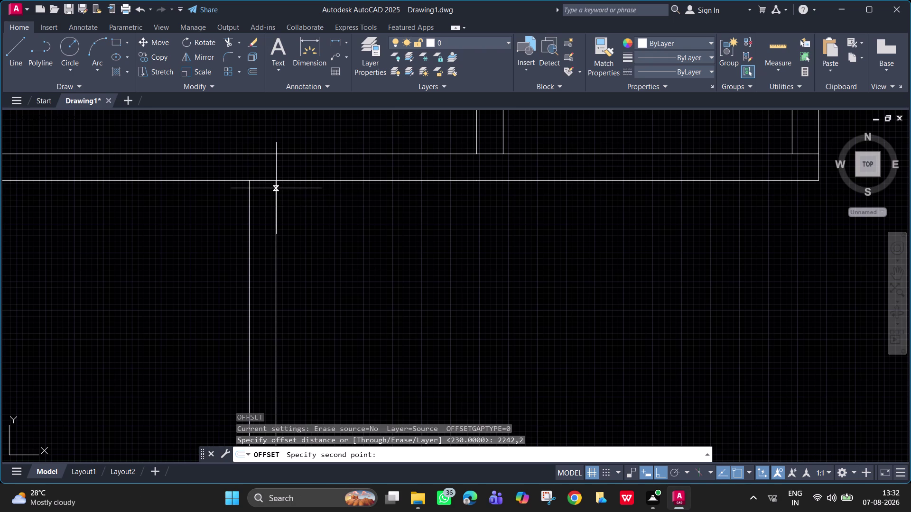
click(276, 188)
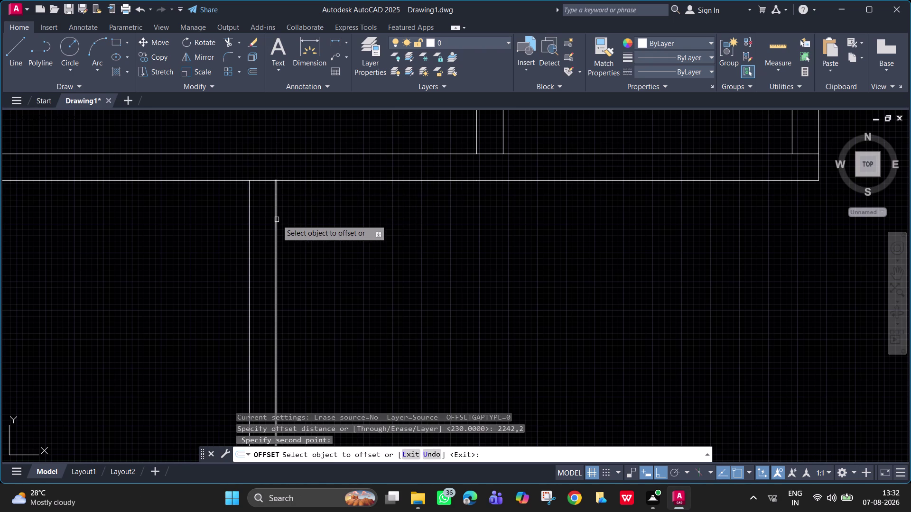
click(277, 220)
scroll(down, 3)
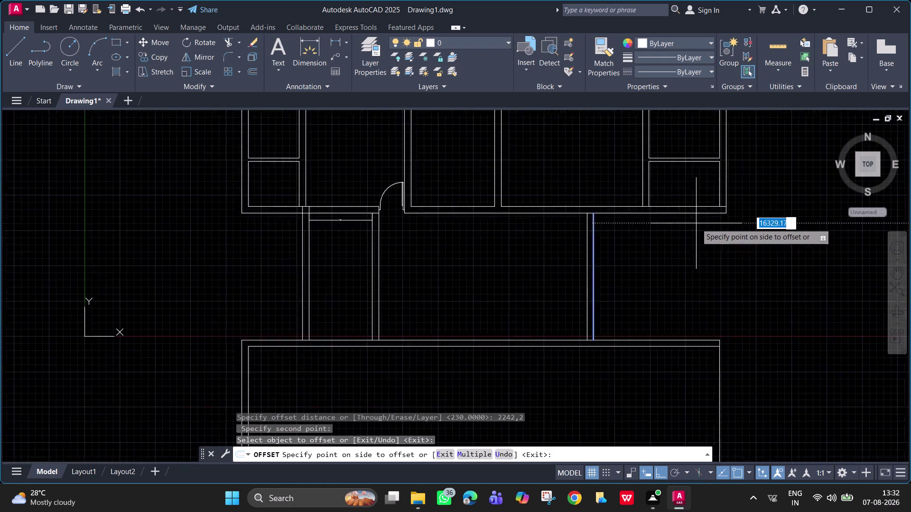
scroll(down, 3)
key(Escape)
scroll(up, 3)
scroll(up, 3)
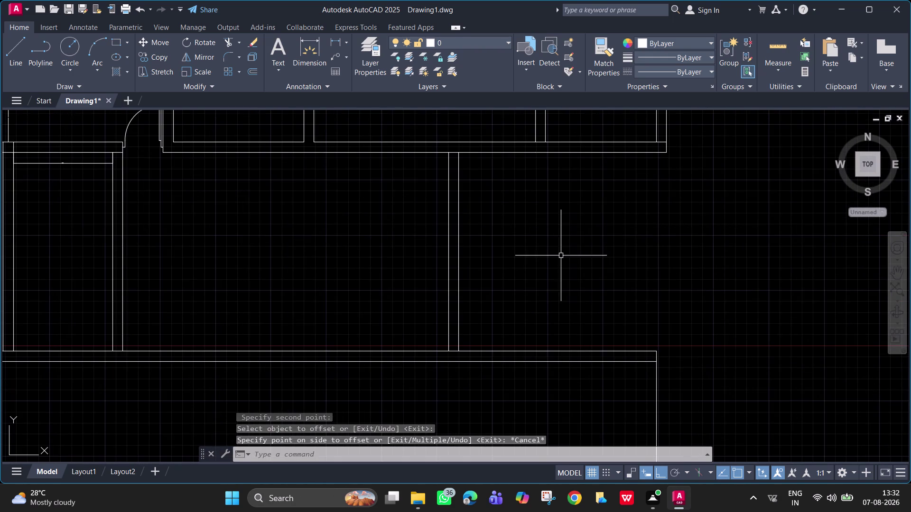
middle_drag(547, 255, 435, 252)
scroll(down, 3)
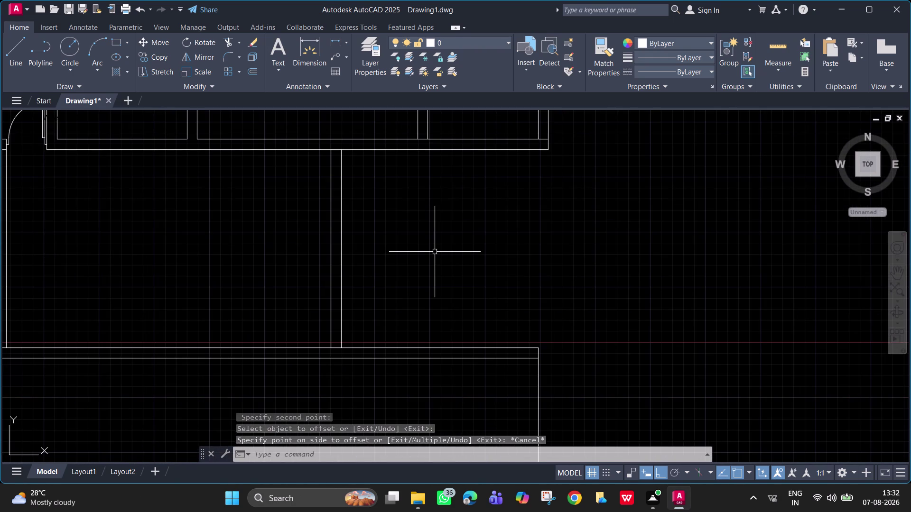
Offset the corridor wall line 2242 to the right.
key(o)
key(Return)
text(2242)
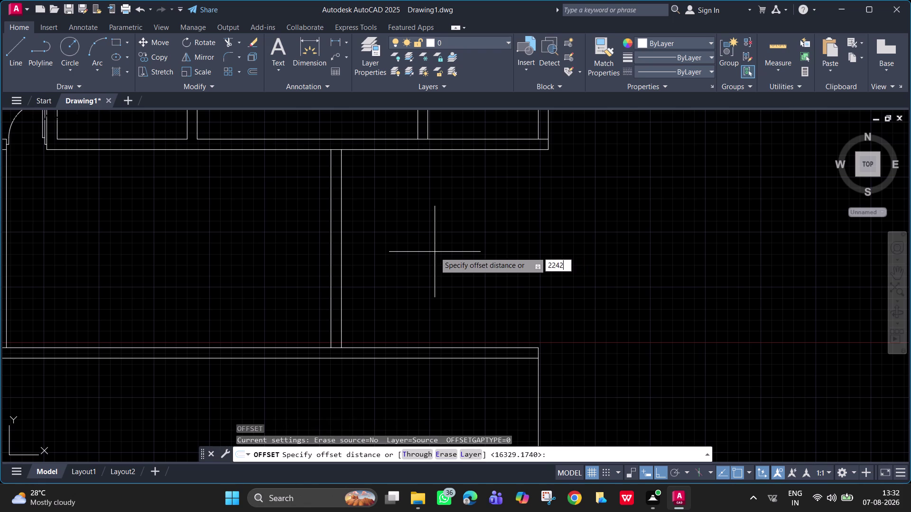
key(Return)
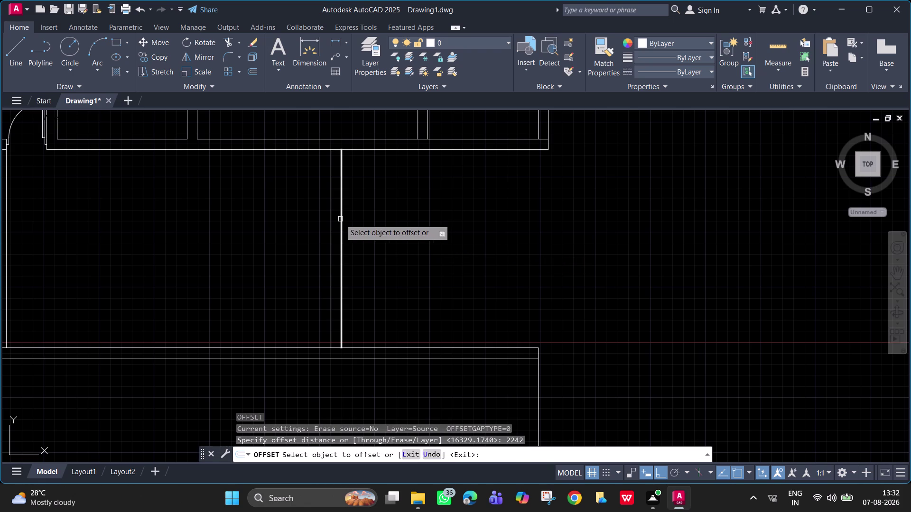
click(340, 219)
click(467, 215)
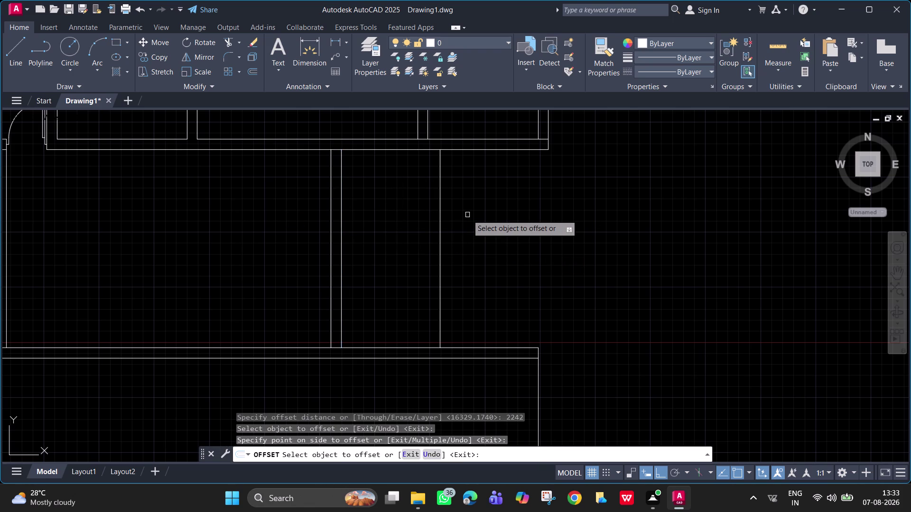
key(space)
Offset the new line 230 to its right, then select the extra line.
key(space)
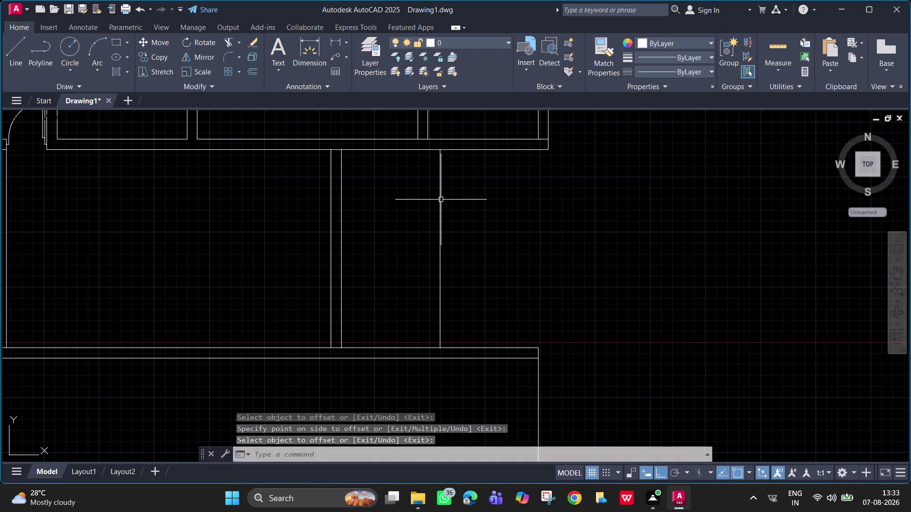
text(230)
key(Return)
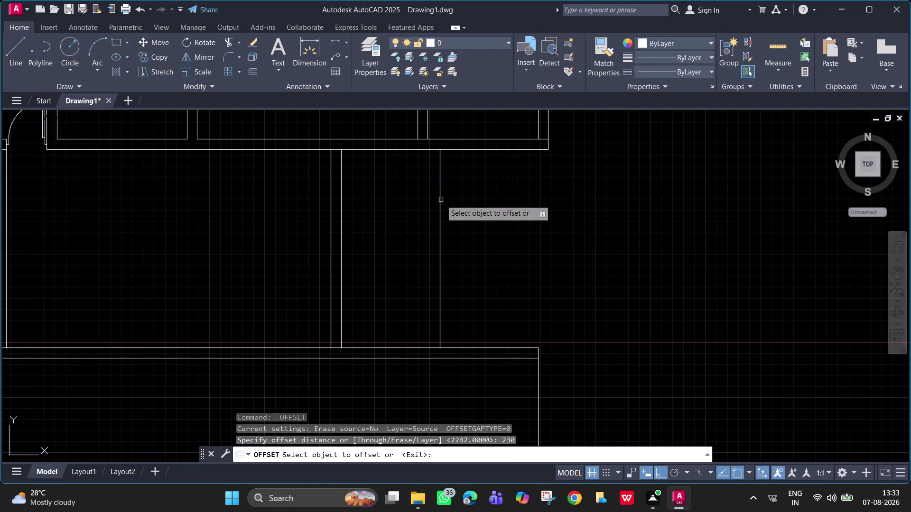
click(441, 199)
click(472, 218)
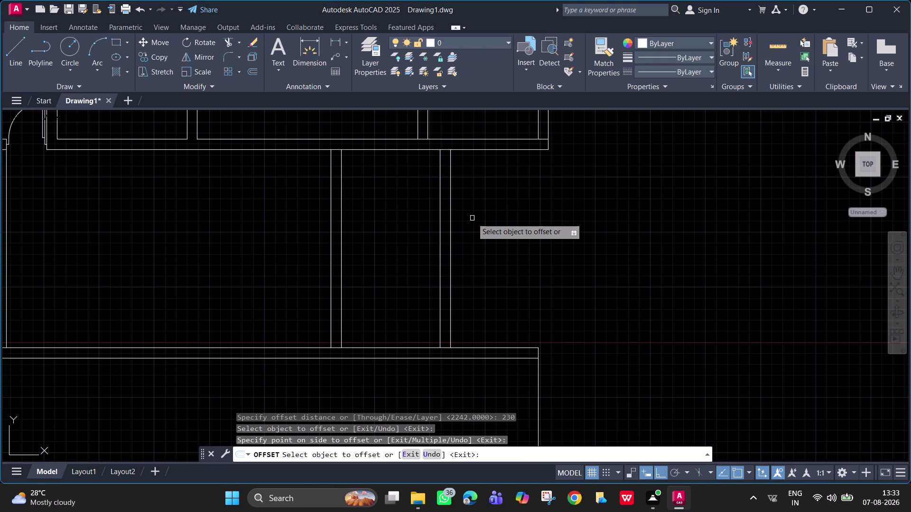
key(Escape)
click(449, 196)
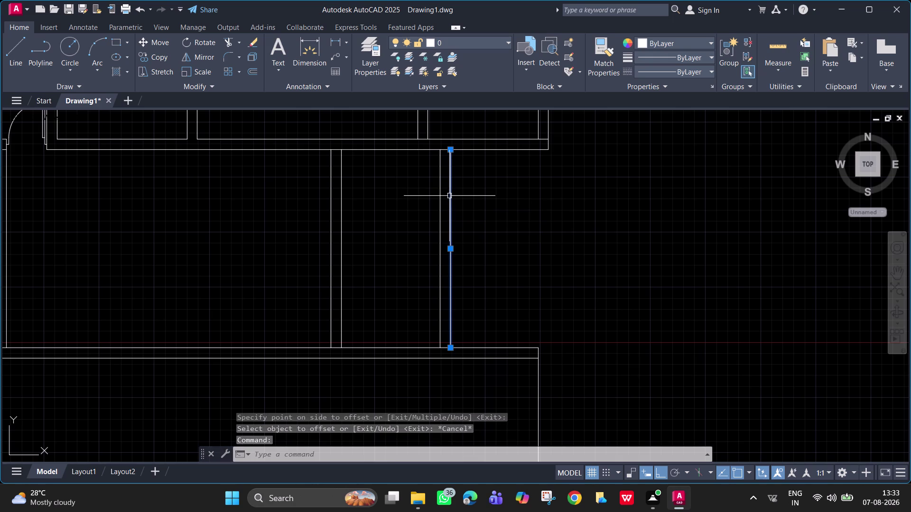
Erase the selected extra 230-offset wall line.
key(Delete)
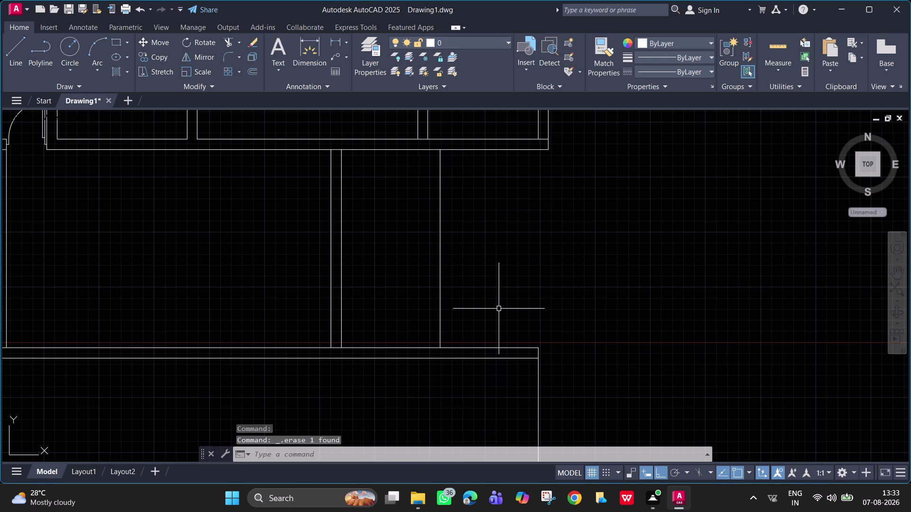
scroll(down, 3)
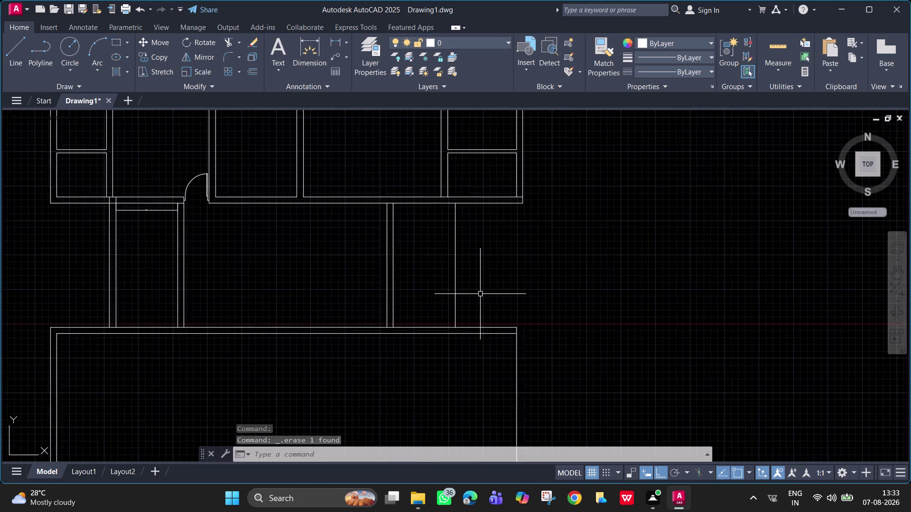
scroll(down, 3)
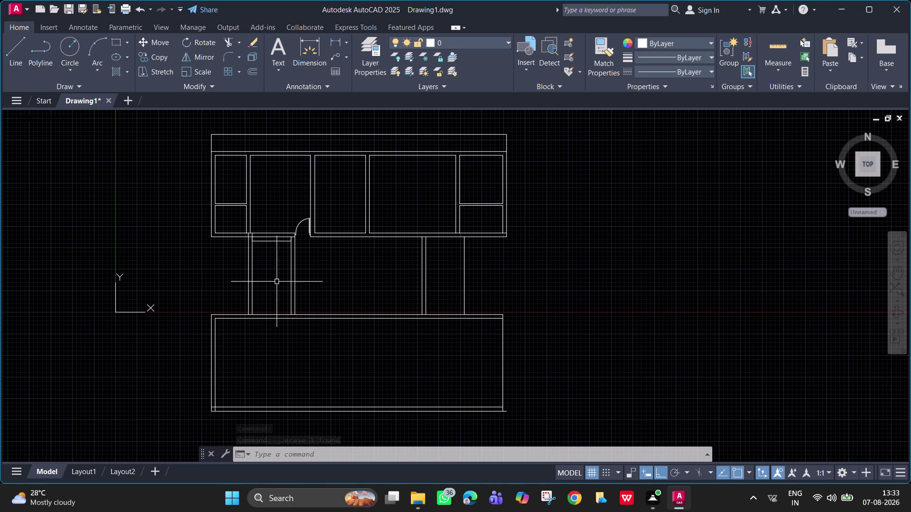
scroll(up, 3)
scroll(down, 3)
Delete the small corridor-width dimension at the top of the corridor.
click(269, 219)
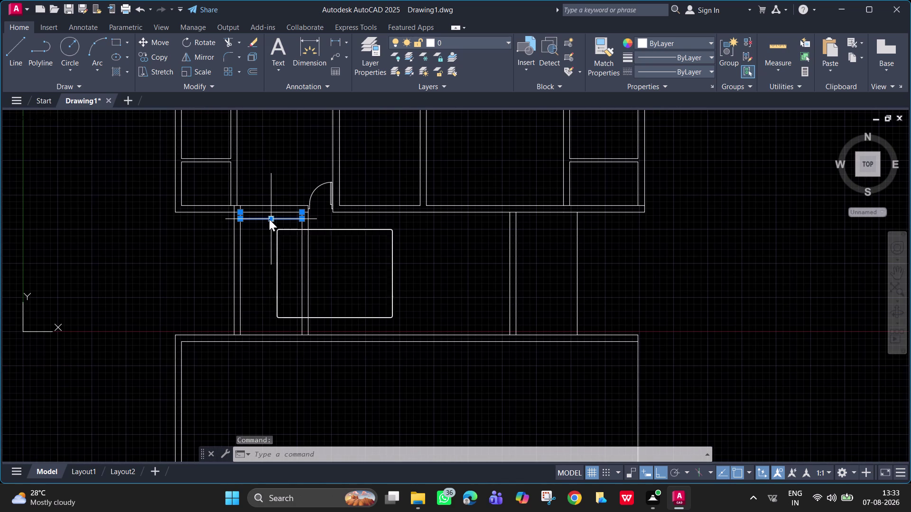
key(Delete)
key(Delete)
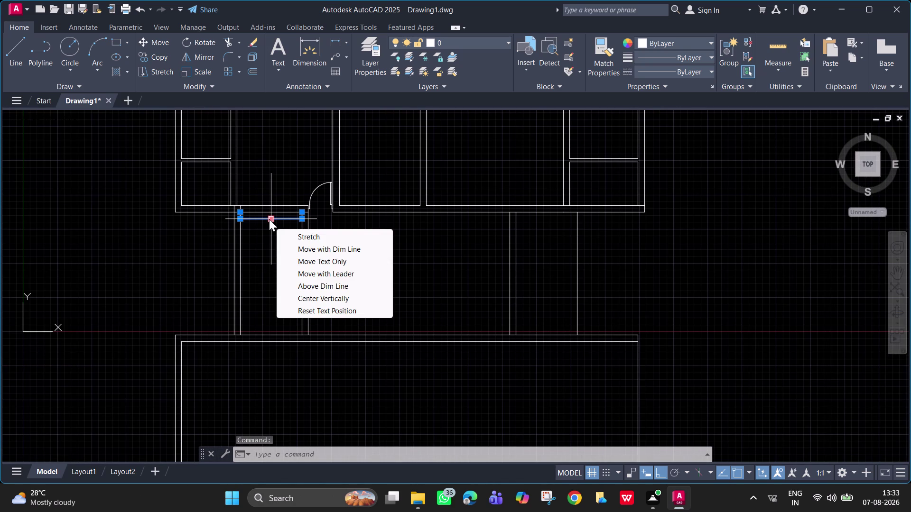
key(Delete)
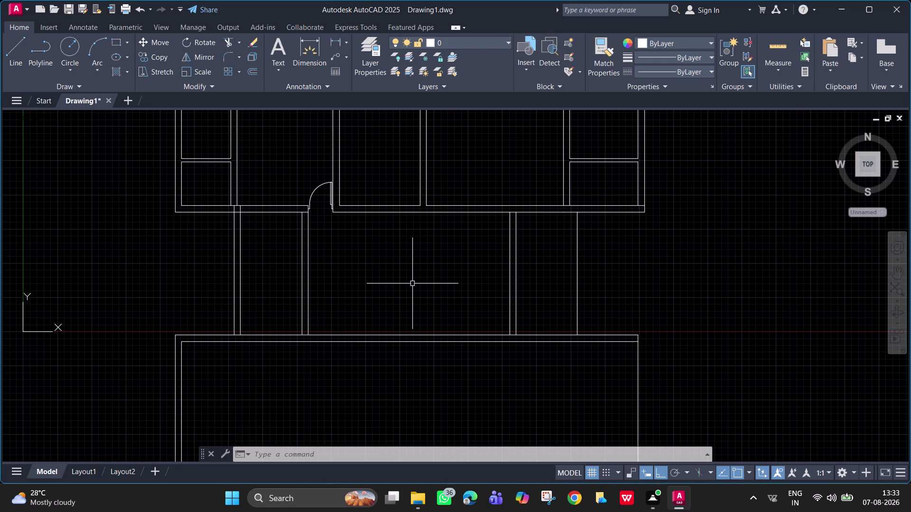
scroll(down, 3)
middle_drag(414, 270, 425, 312)
Bring the upper rooms' doorway into view and start a line with L.
scroll(down, 3)
scroll(up, 3)
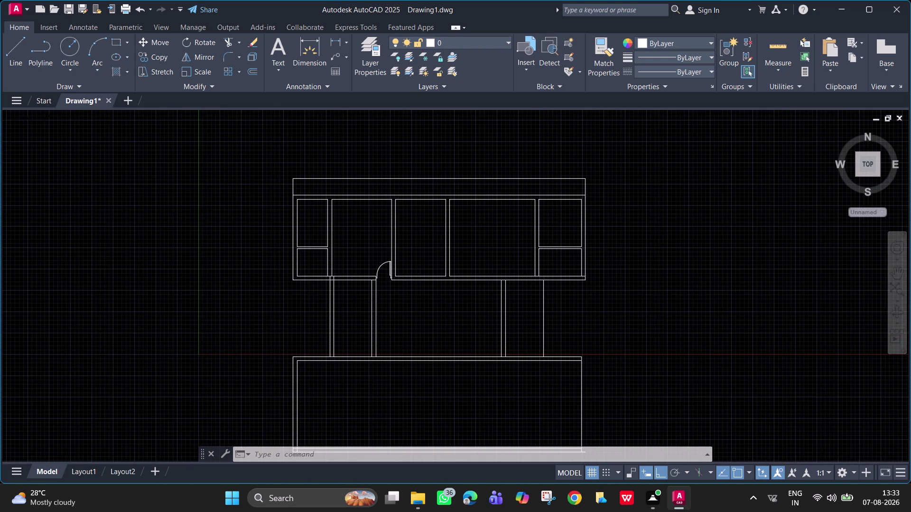
scroll(down, 3)
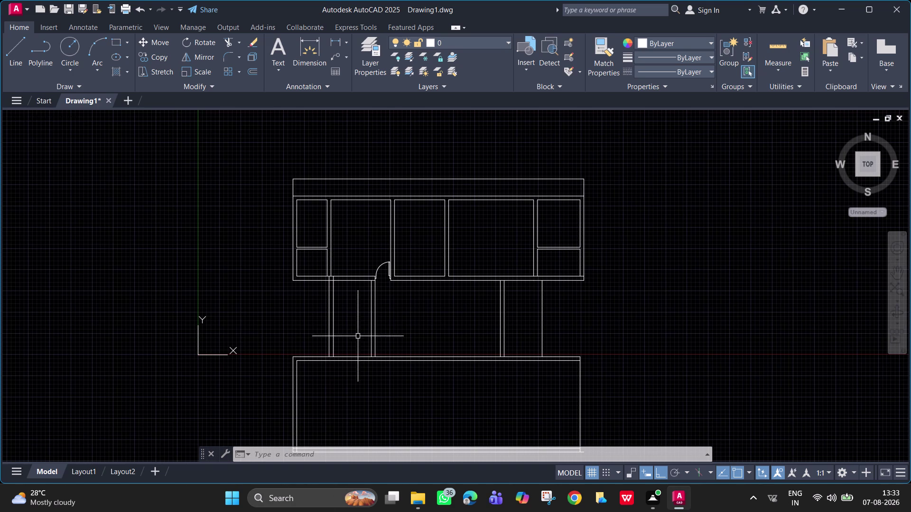
middle_drag(399, 328, 381, 270)
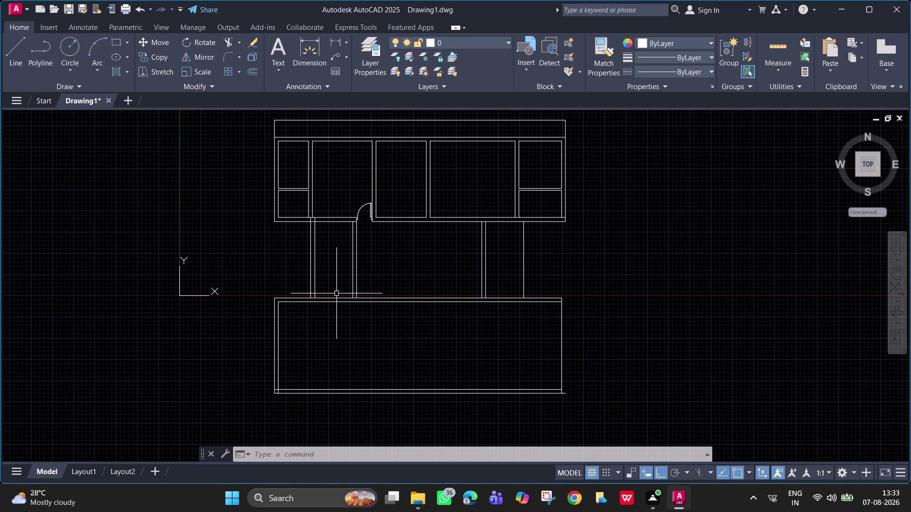
scroll(up, 3)
middle_drag(337, 293, 364, 443)
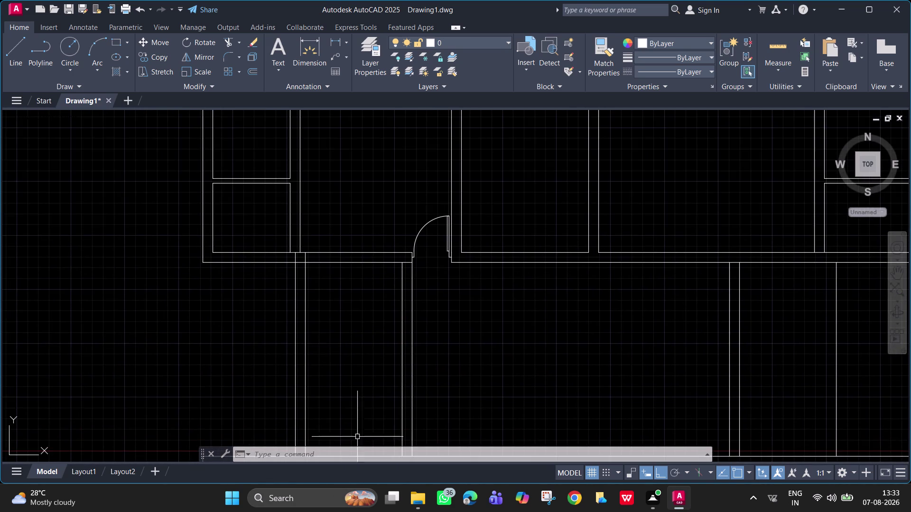
middle_drag(324, 311, 324, 366)
scroll(down, 3)
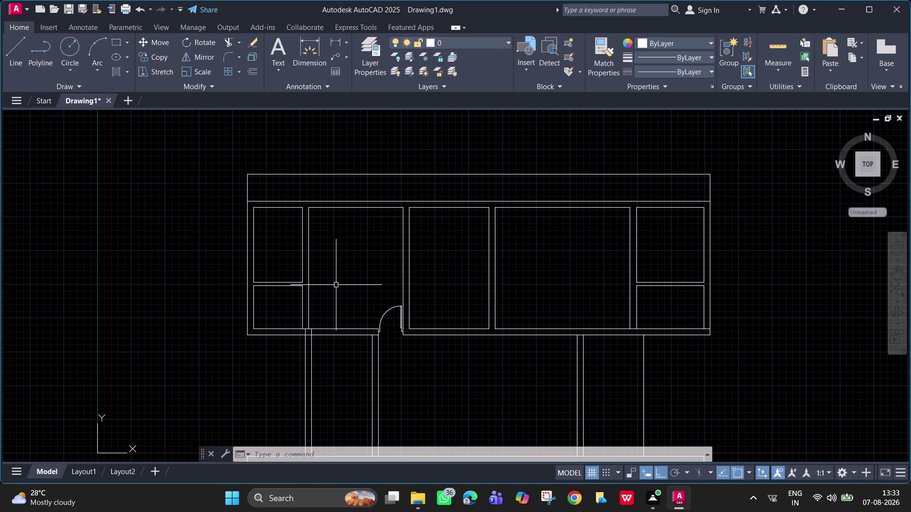
scroll(up, 3)
scroll(down, 3)
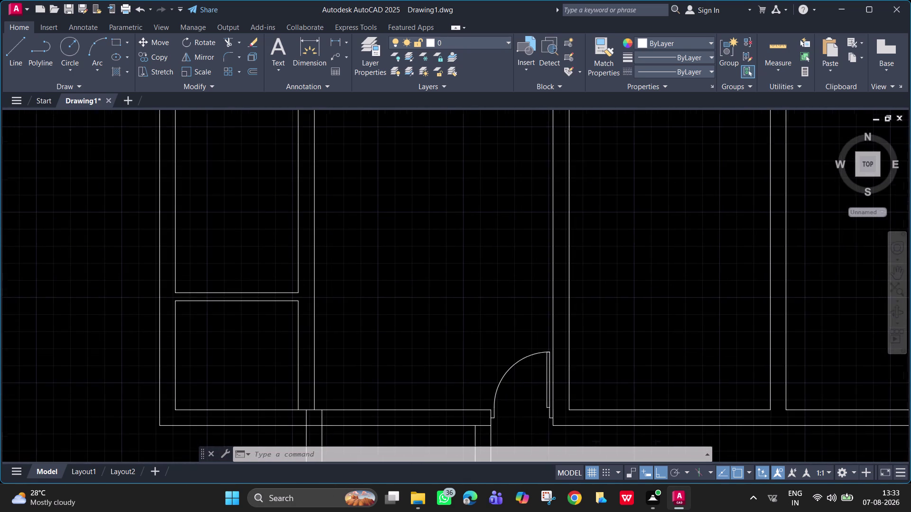
text(l)
key(space)
scroll(up, 3)
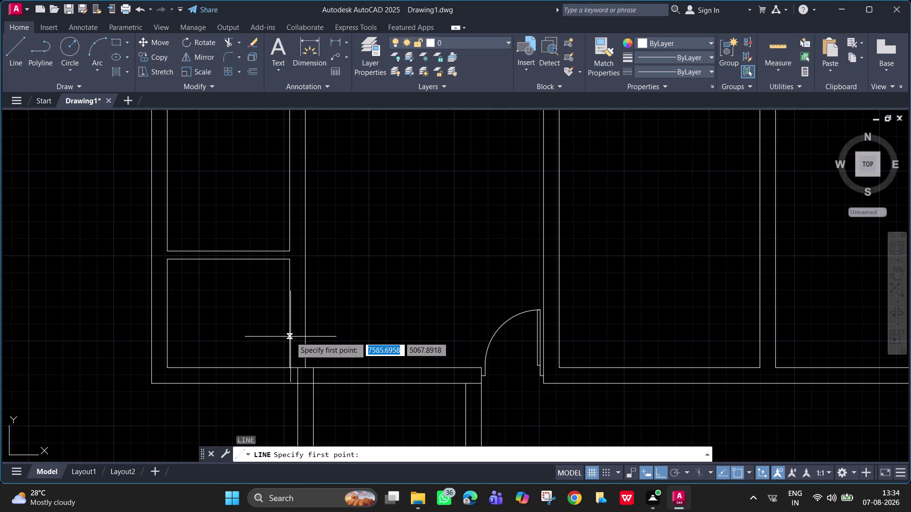
Draw two short opening lines across the room's wall beside the doorway.
click(290, 326)
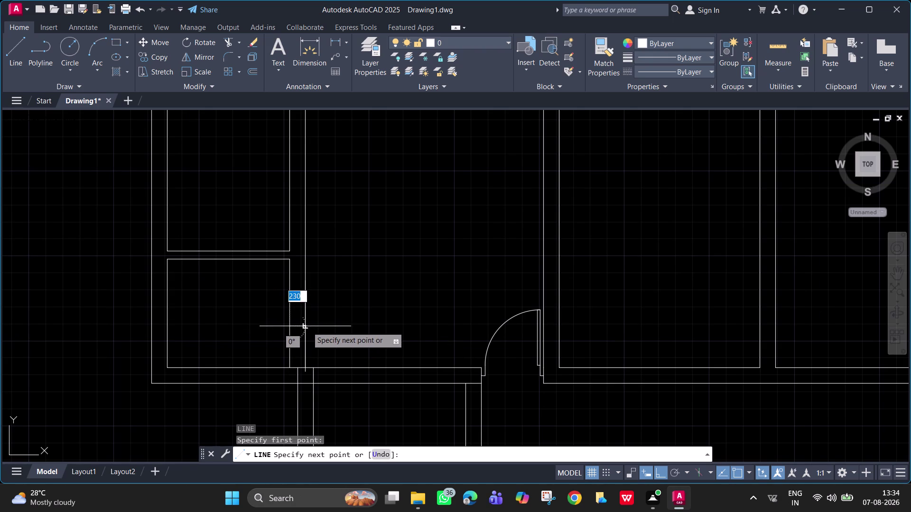
click(307, 327)
key(space)
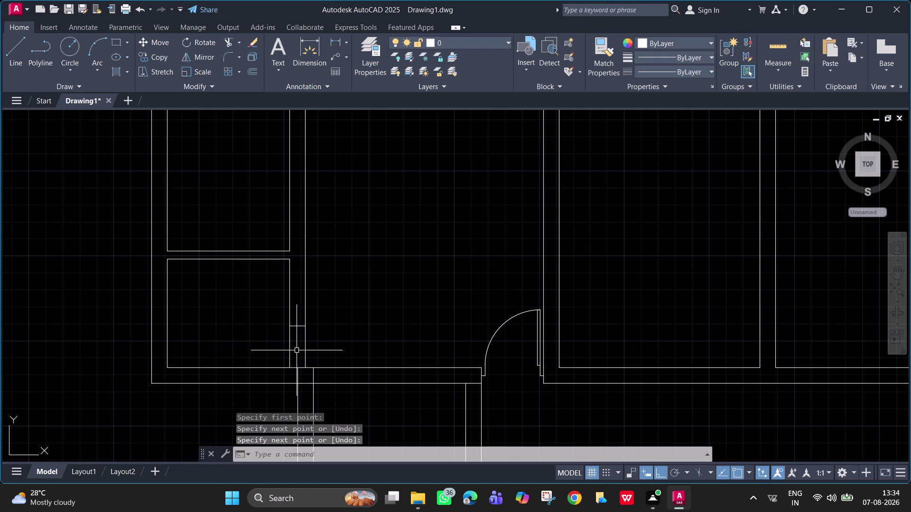
key(space)
click(291, 366)
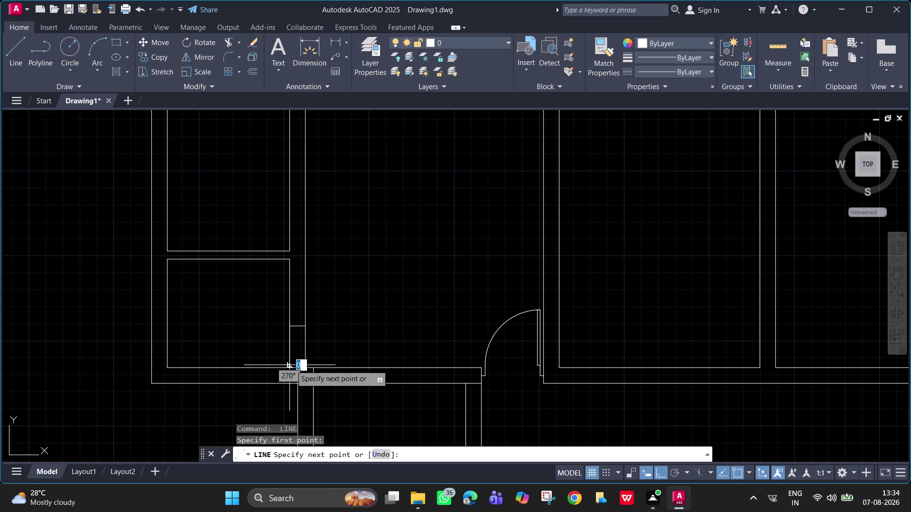
click(306, 365)
key(space)
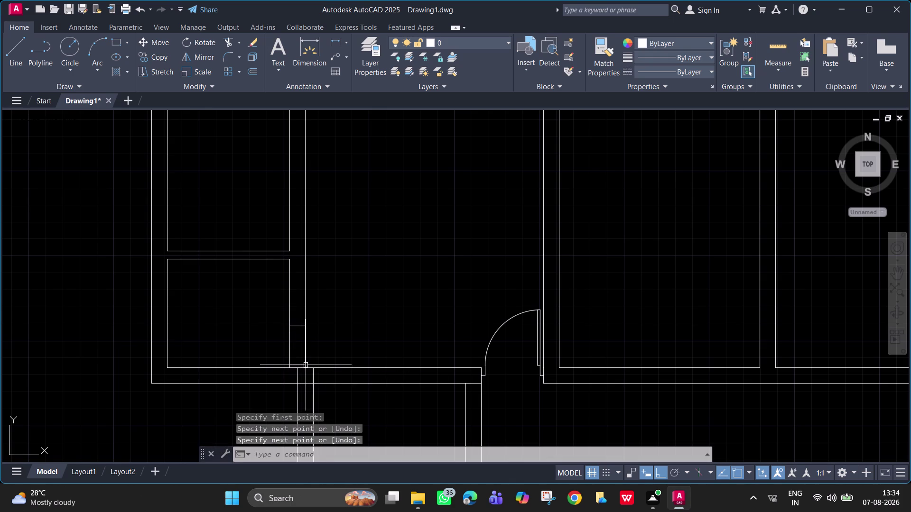
scroll(up, 3)
Draw a 50-unit trial line, then erase the stray line.
key(space)
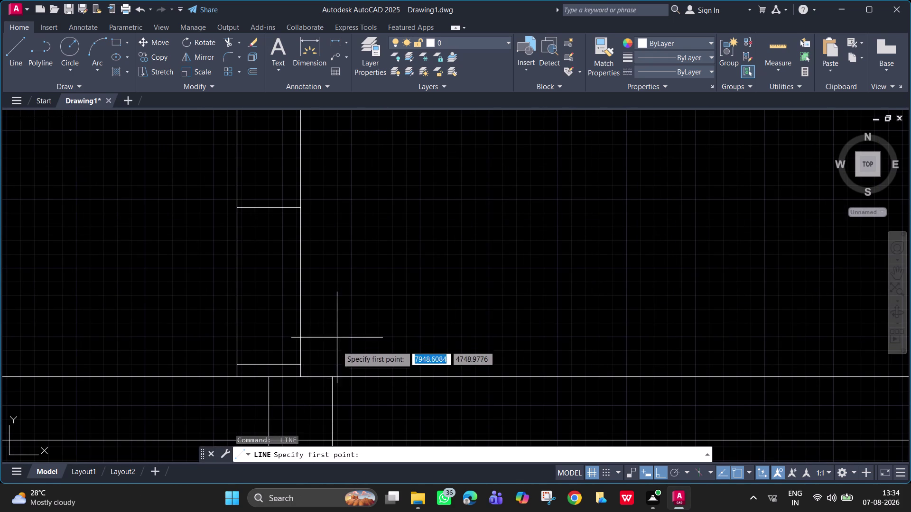
click(269, 377)
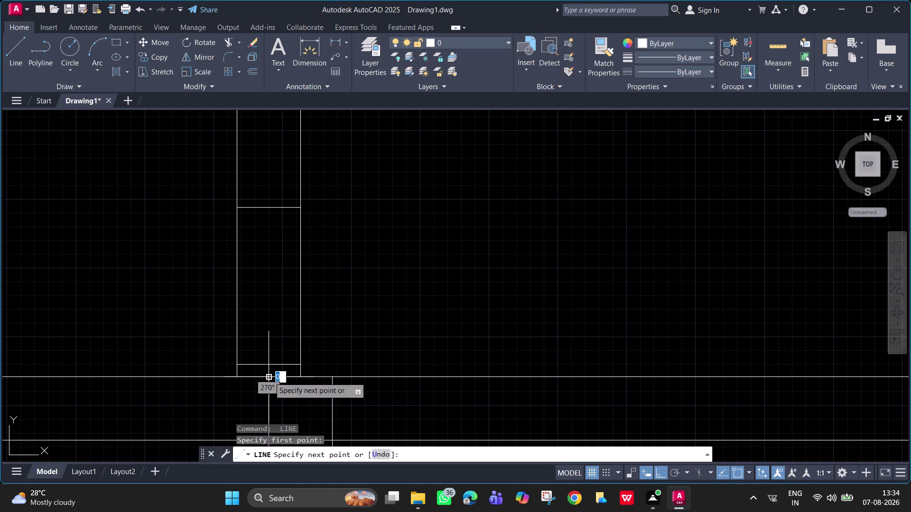
text(50)
key(Return)
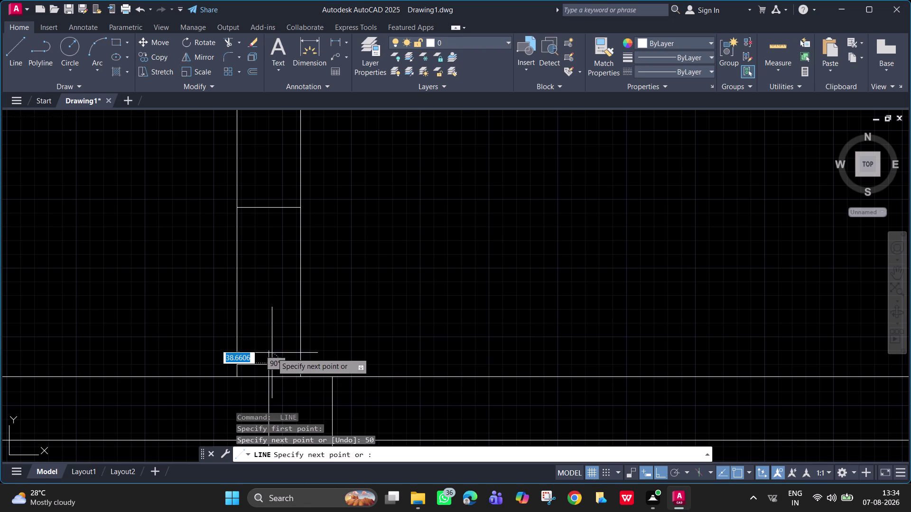
key(Escape)
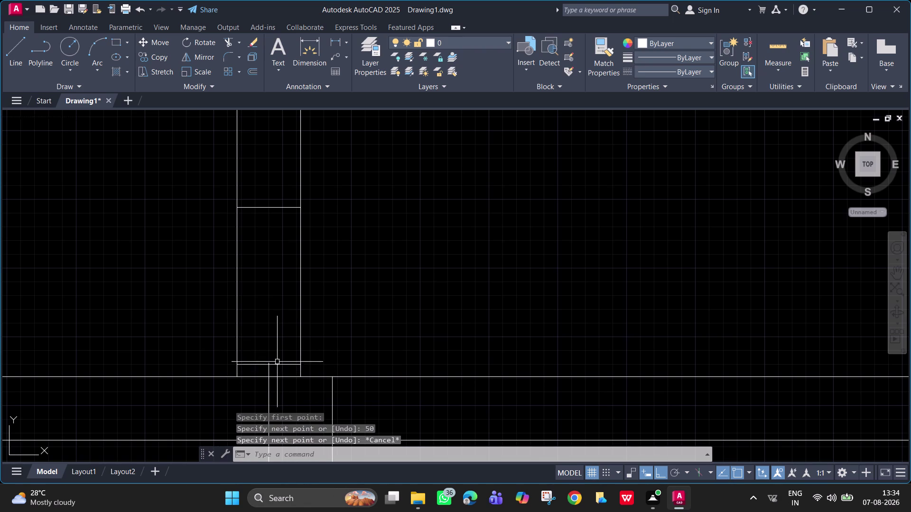
click(277, 365)
key(Delete)
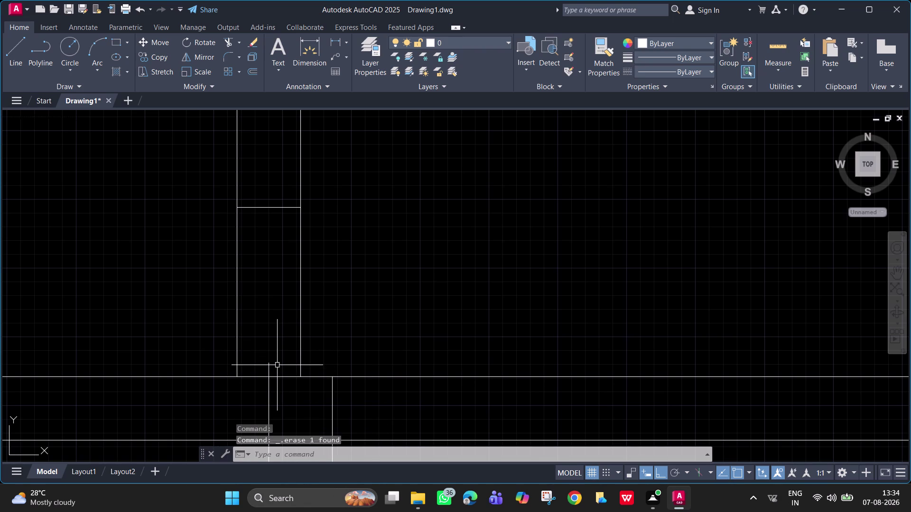
key(space)
key(Escape)
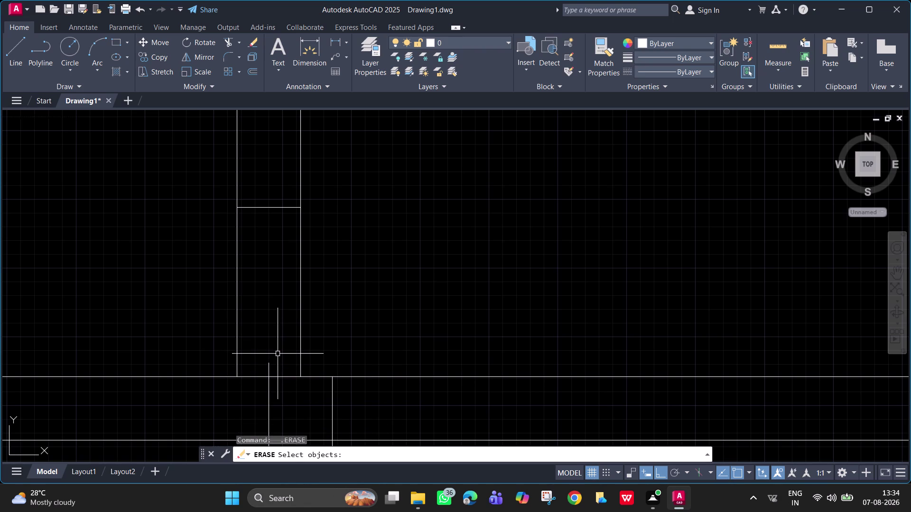
Draw short closing lines across the lower end of the narrow wall strip.
text(l)
key(space)
click(267, 366)
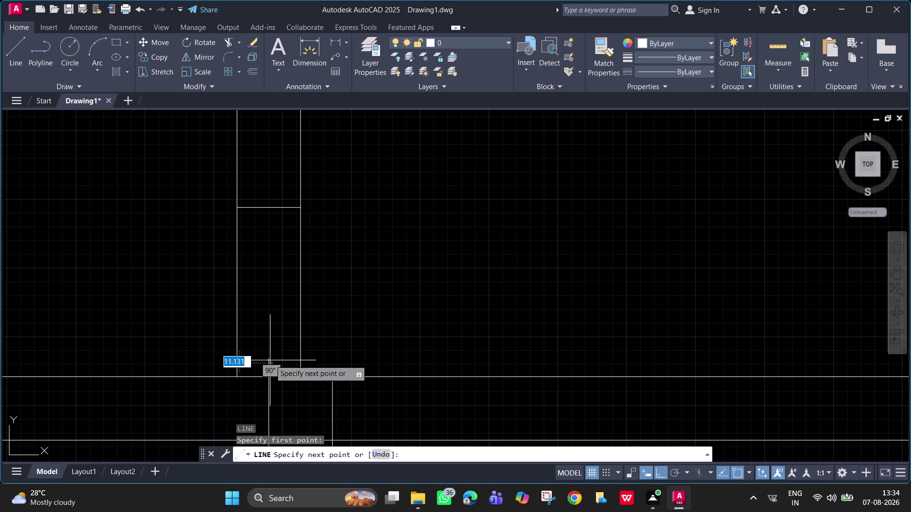
click(300, 365)
key(space)
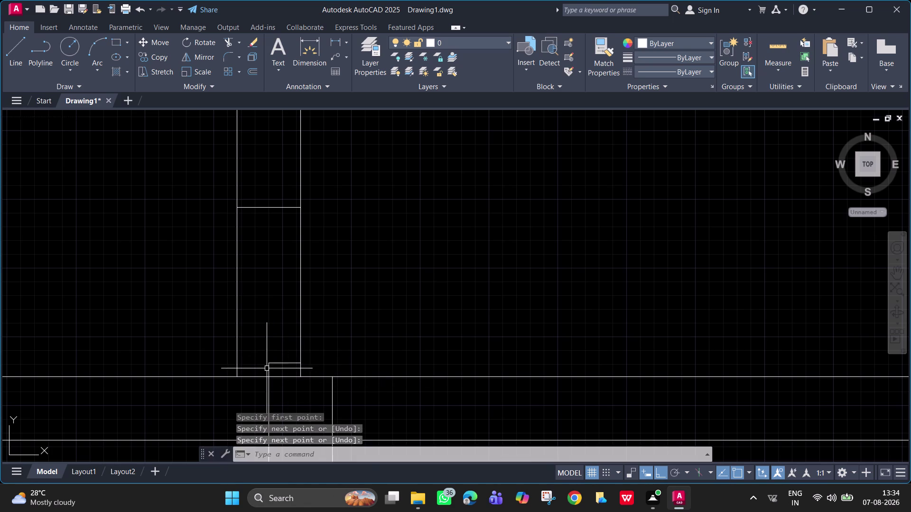
key(space)
click(269, 363)
click(236, 362)
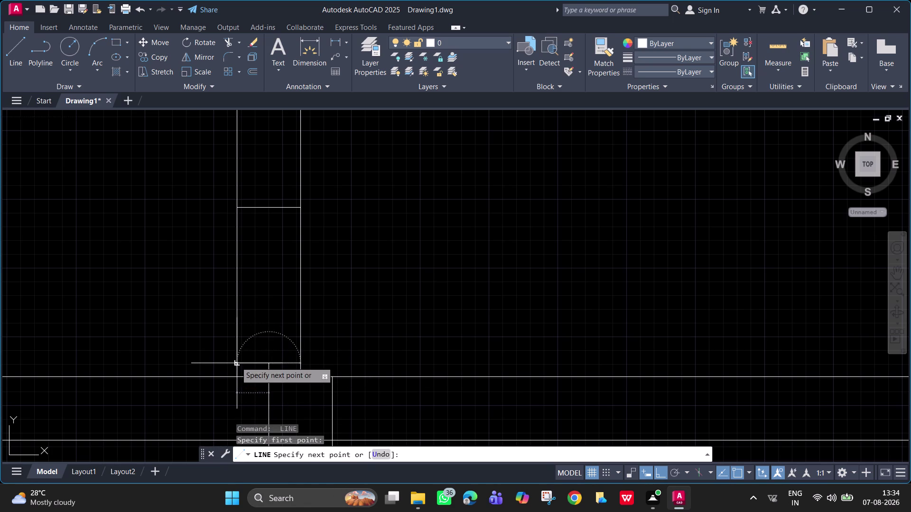
key(space)
scroll(down, 3)
Frame the upper room's wall corner beside the corridor and start another line.
middle_drag(268, 280, 298, 330)
scroll(up, 3)
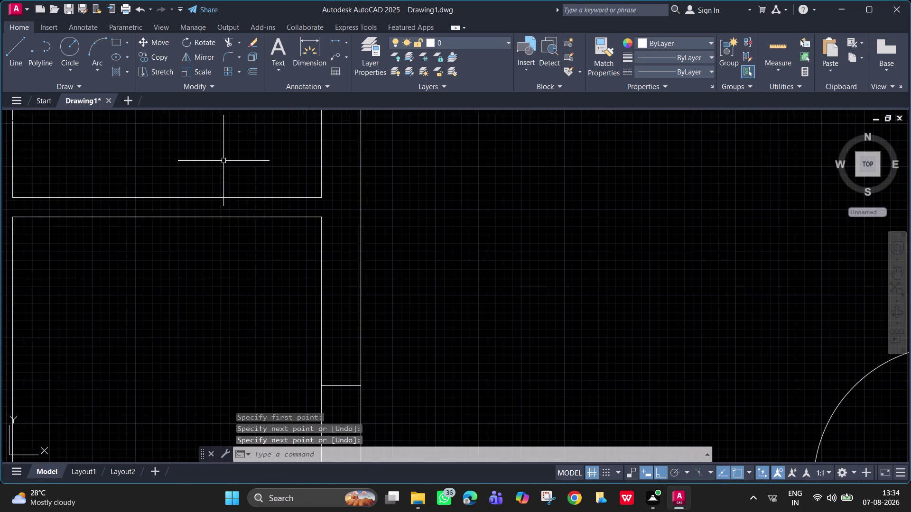
scroll(down, 3)
middle_drag(246, 197, 270, 235)
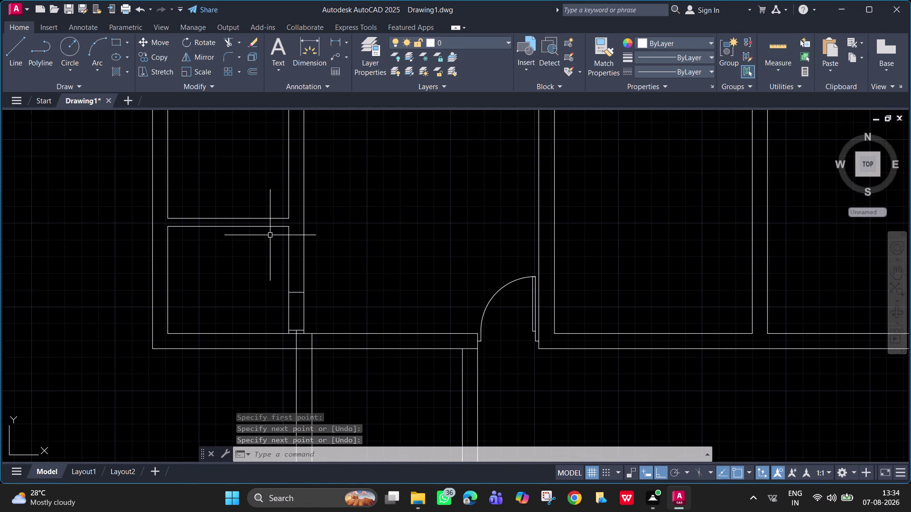
scroll(up, 3)
middle_drag(270, 234, 275, 257)
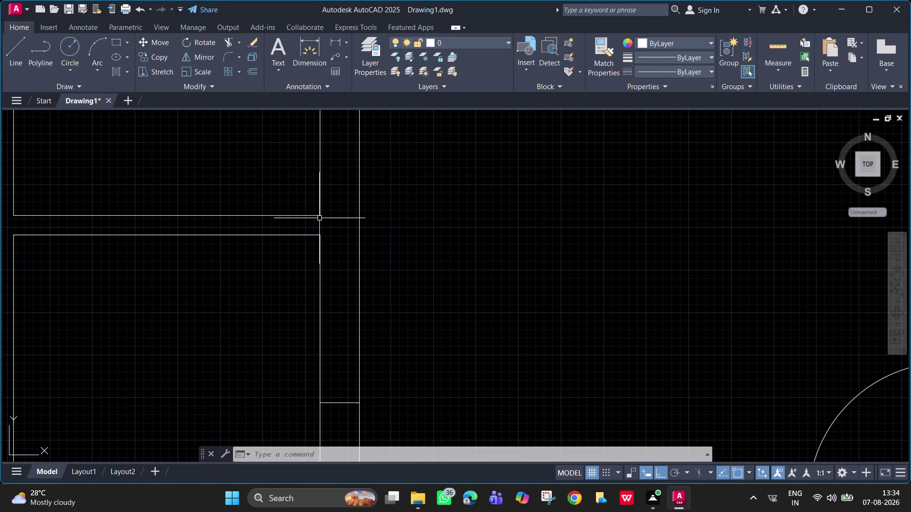
key(space)
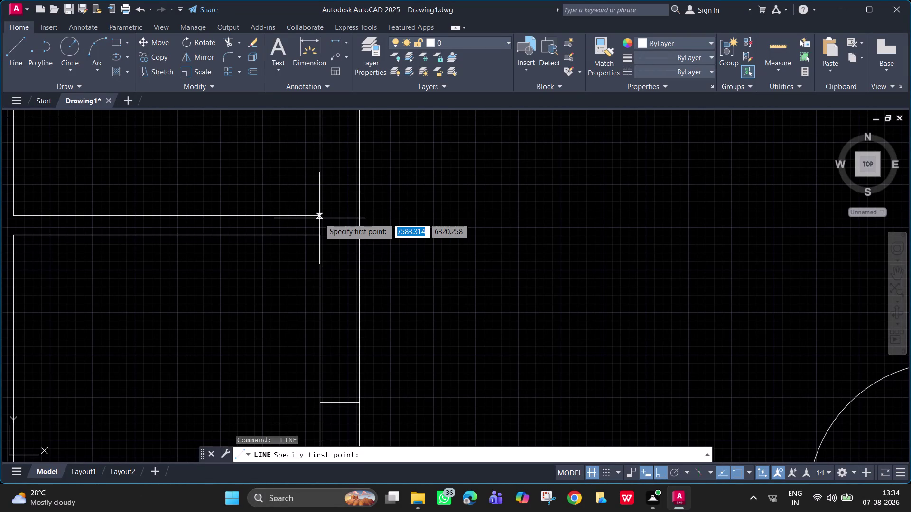
click(320, 218)
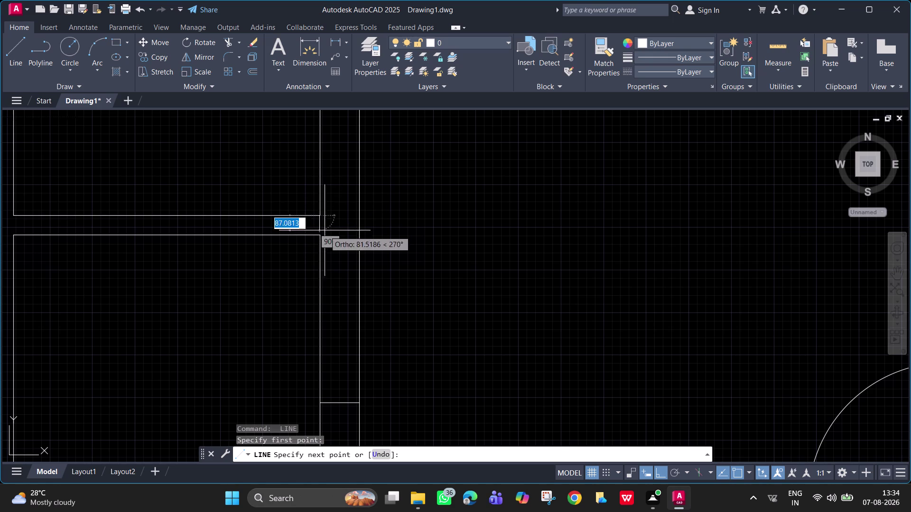
scroll(up, 3)
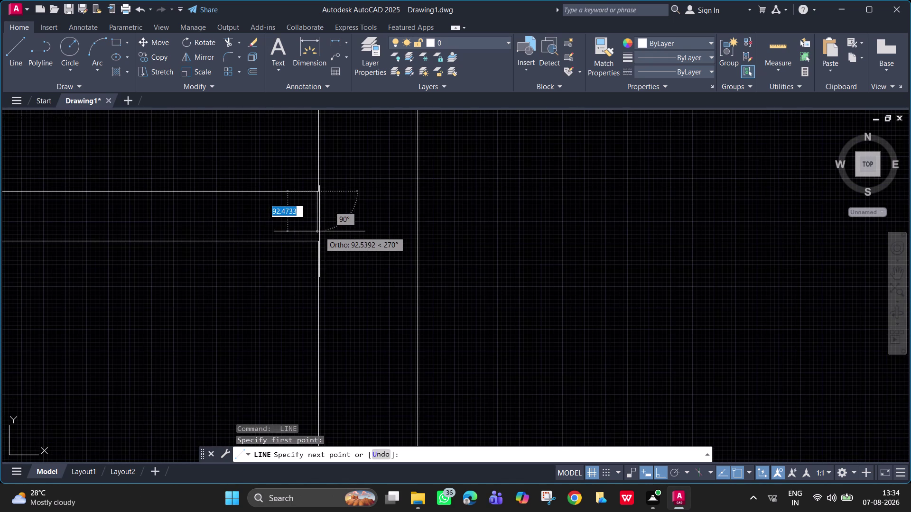
click(316, 241)
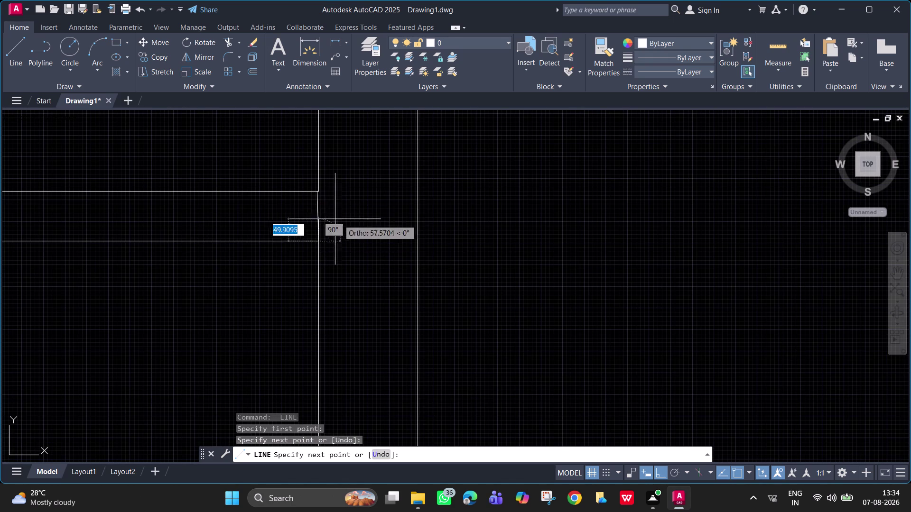
key(Tab)
key(Escape)
click(318, 212)
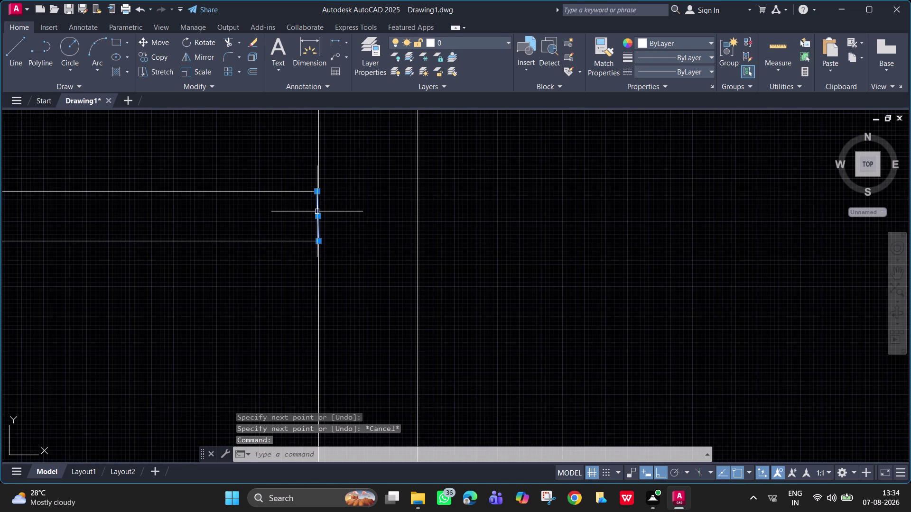
key(Delete)
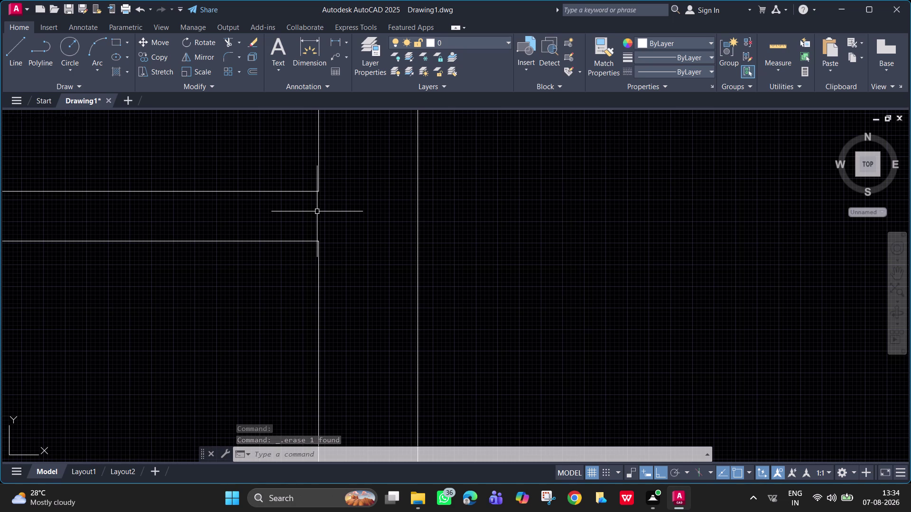
text(l)
Draw a vertical line down from the upper wall.
key(space)
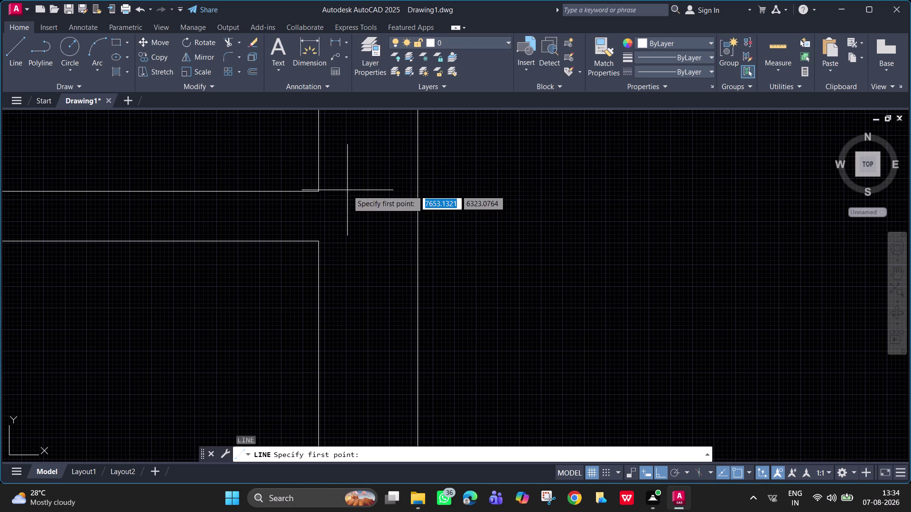
scroll(up, 3)
click(309, 190)
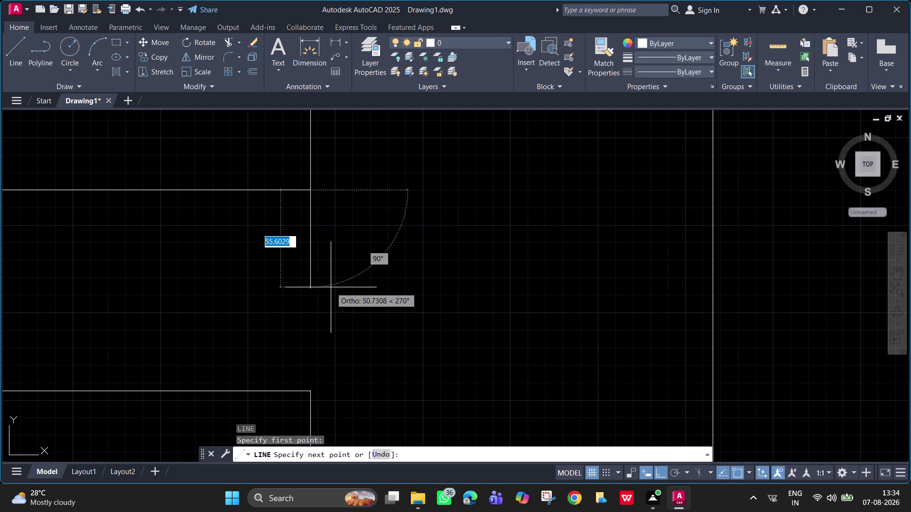
click(310, 390)
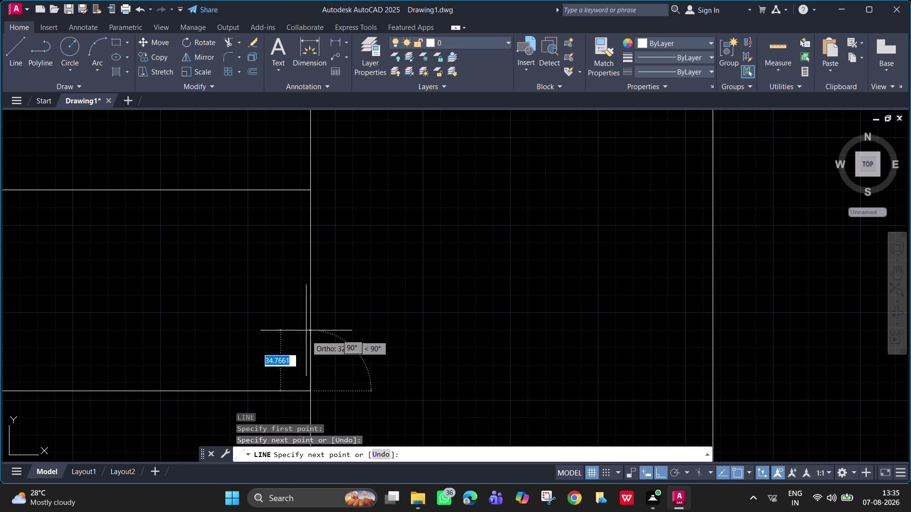
key(space)
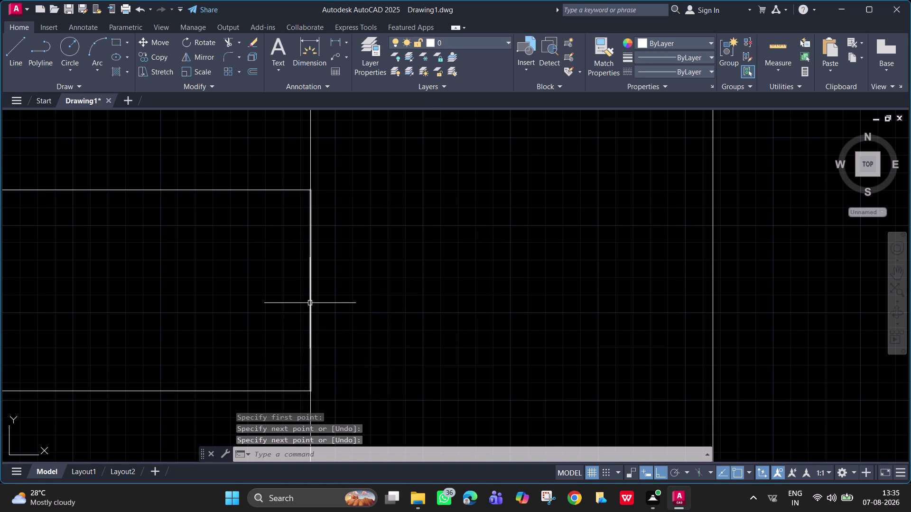
Draw a 50-unit line left from the vertical wall, continuing up to the upper wall.
text(l)
key(space)
click(311, 291)
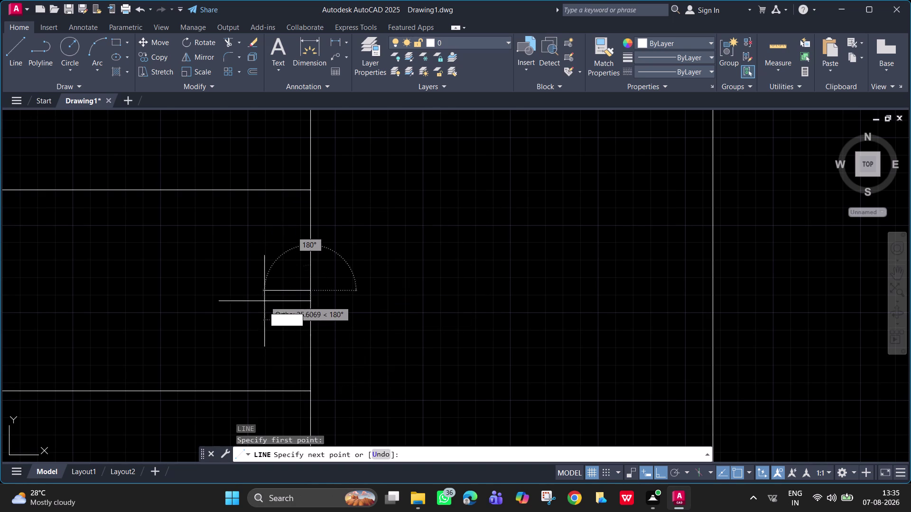
text(50)
key(Return)
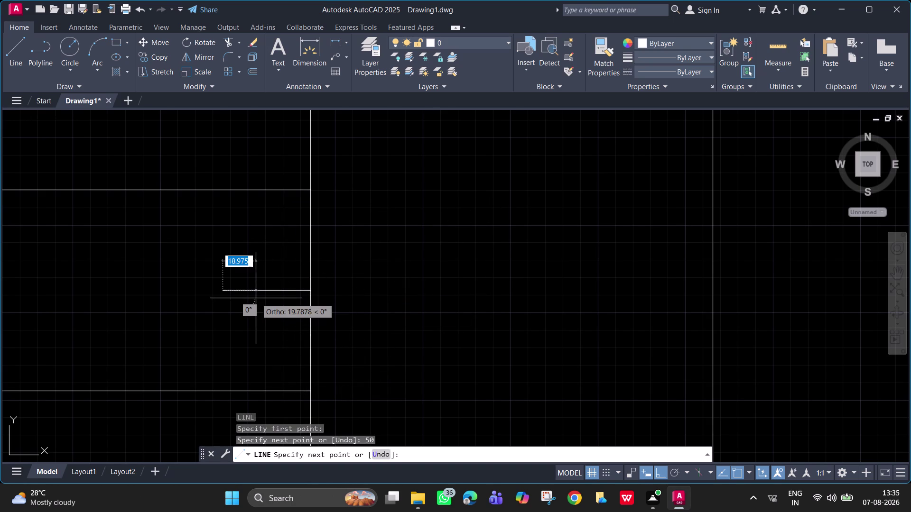
click(220, 191)
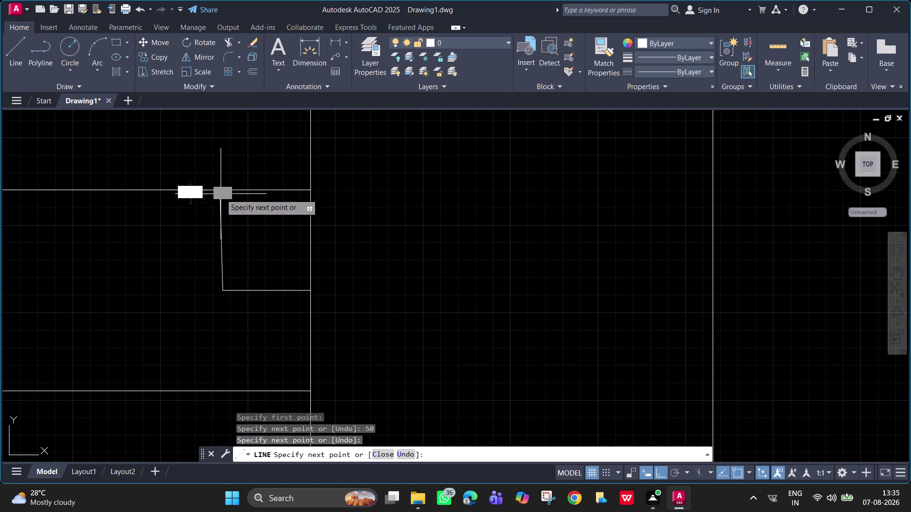
key(space)
Erase the upright segment, leaving only the 50-unit horizontal stub.
click(221, 274)
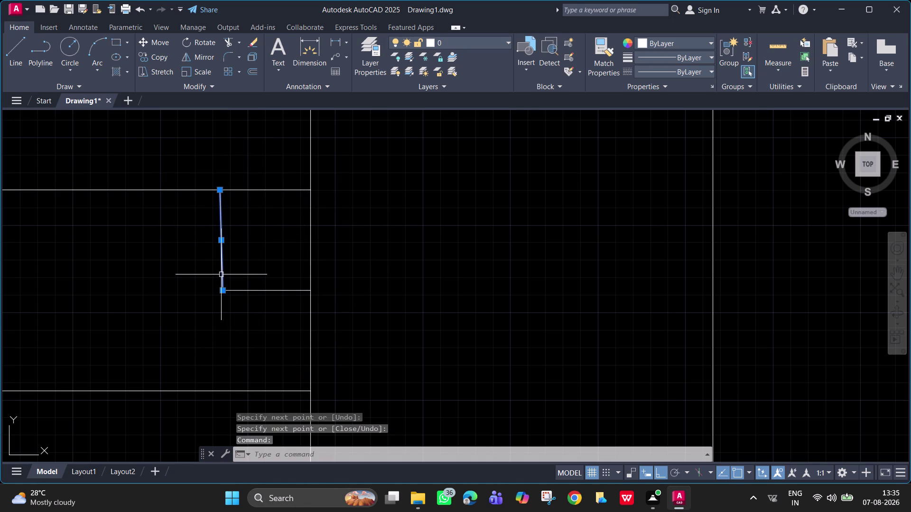
key(Delete)
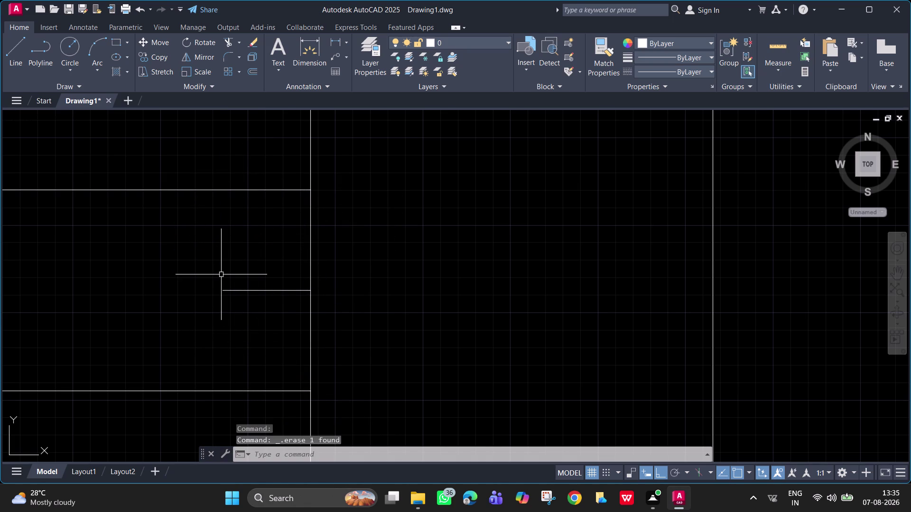
key(space)
key(space)
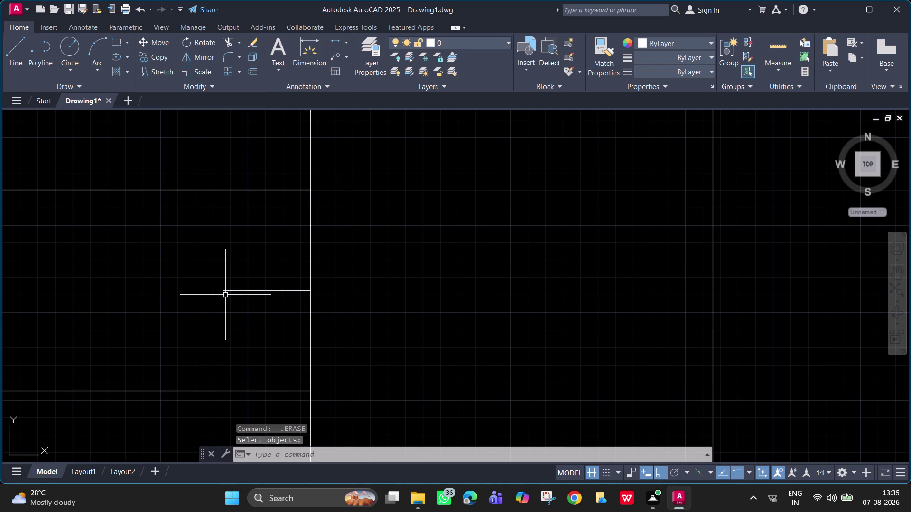
key(Escape)
key(Escape)
key(Escape)
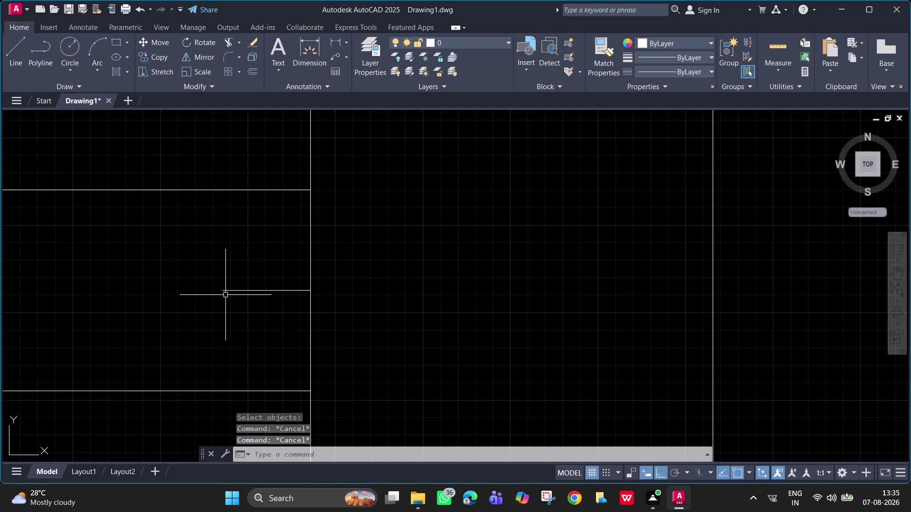